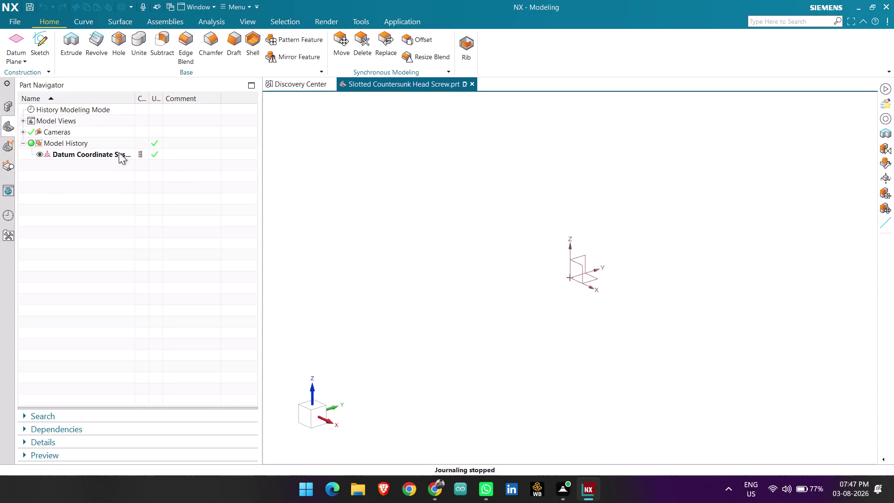
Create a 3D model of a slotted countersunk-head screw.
Create a new sketch on the default Front datum plane.
click(35, 45)
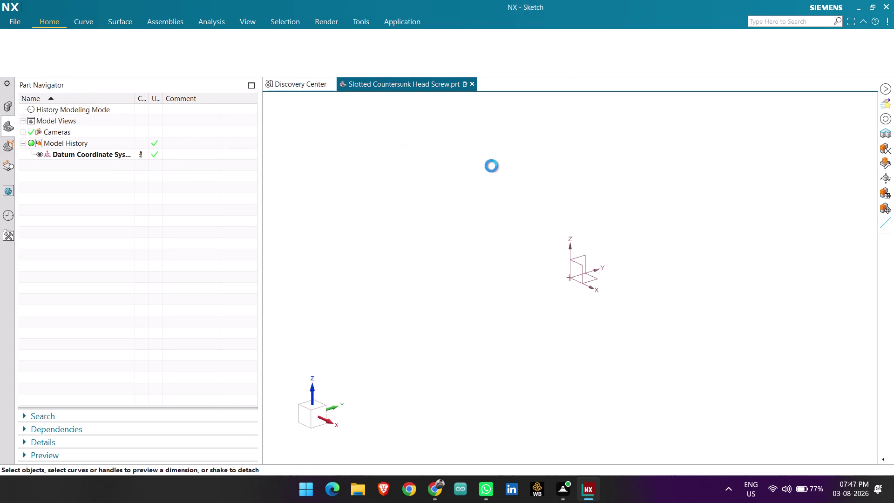
click(535, 182)
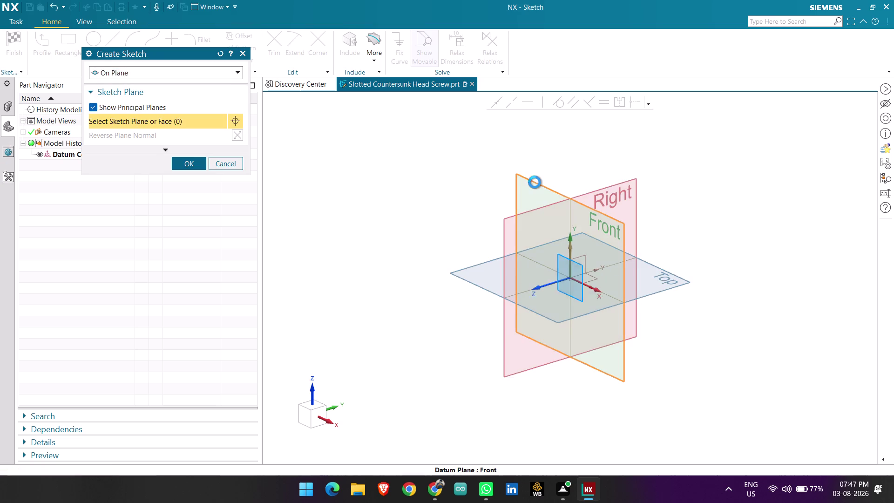
middle_click(539, 181)
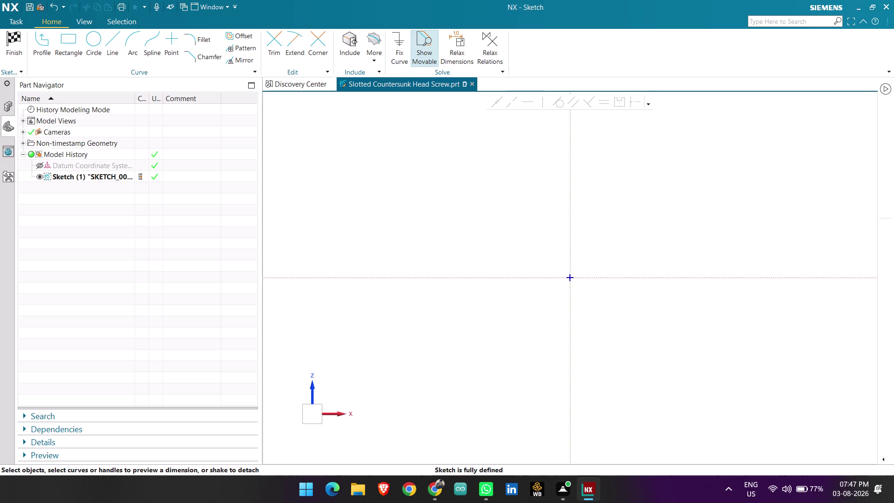
click(52, 51)
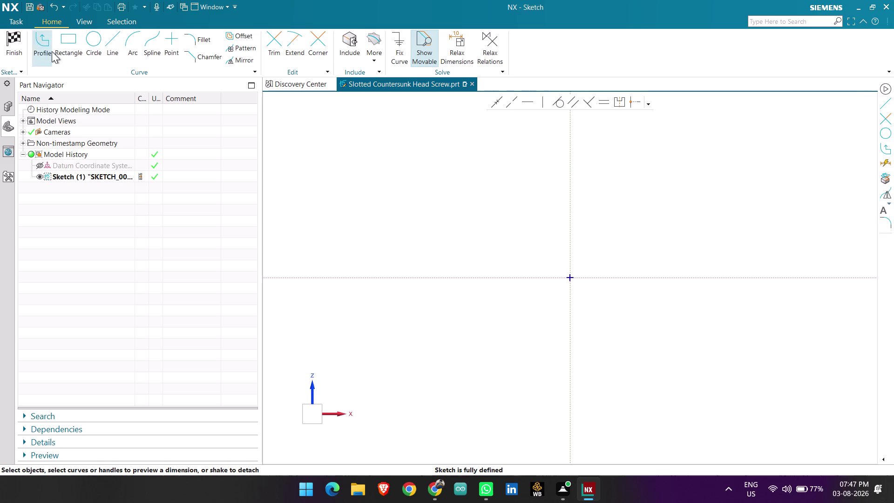
Draw a 25-long line at 90° upward from the sketch origin.
click(571, 278)
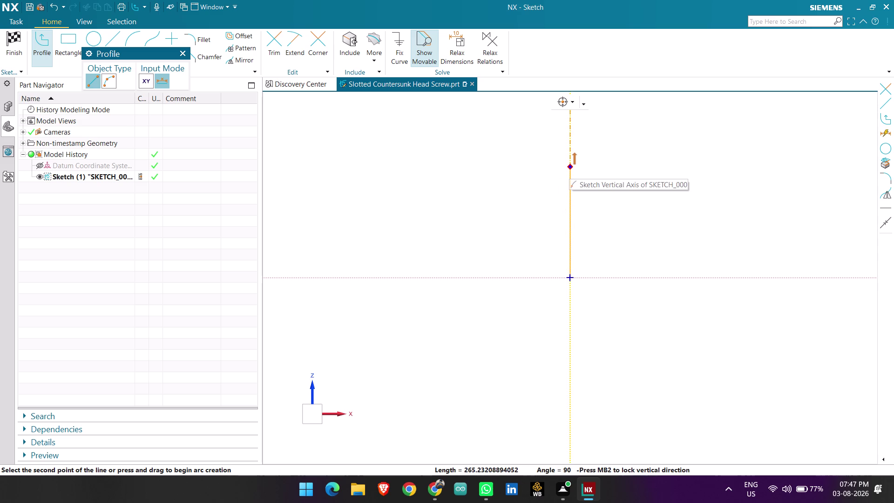
scroll(up, 3)
scroll(up, 3)
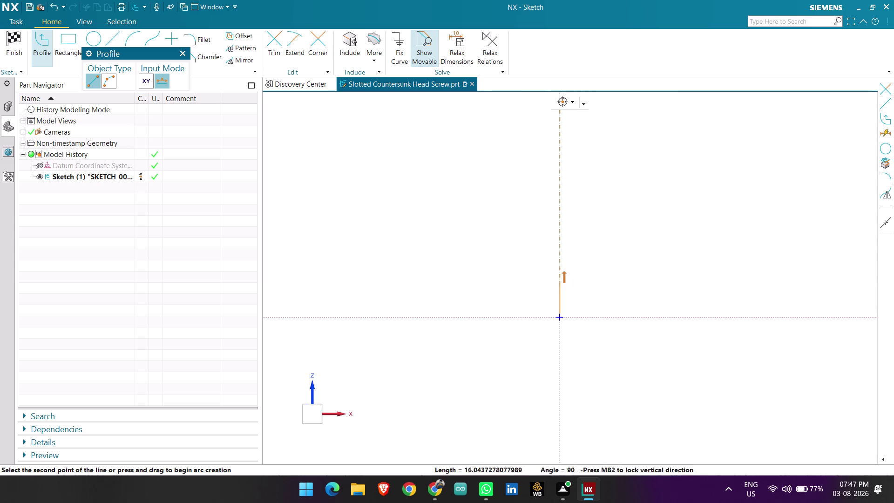
scroll(up, 3)
scroll(up, 3)
scroll(up, 3)
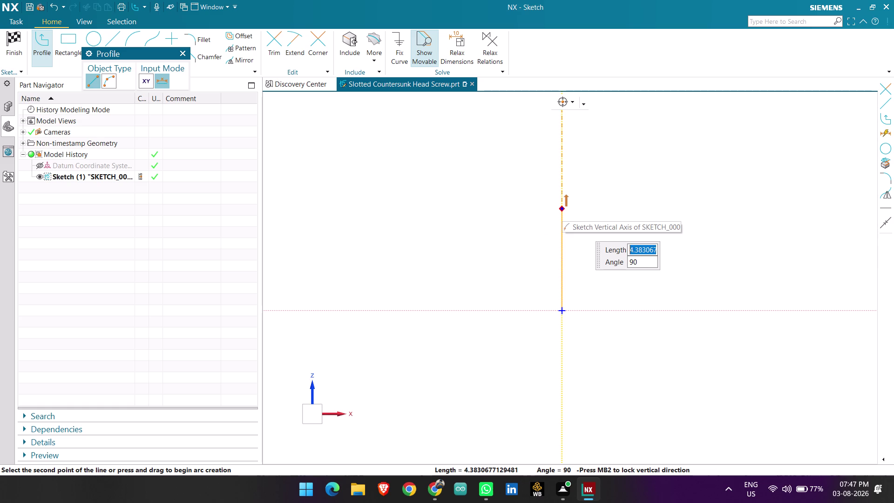
text(25)
key(Return)
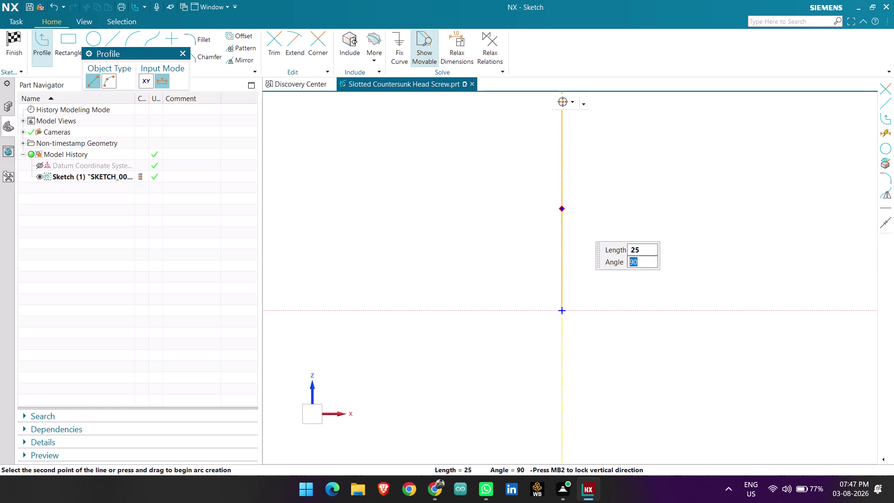
key(Return)
scroll(down, 3)
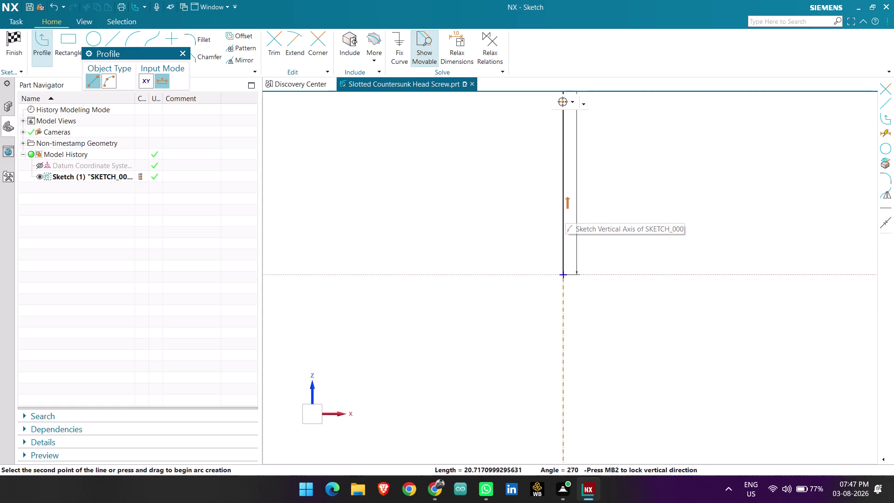
scroll(down, 3)
scroll(down, 3)
scroll(up, 3)
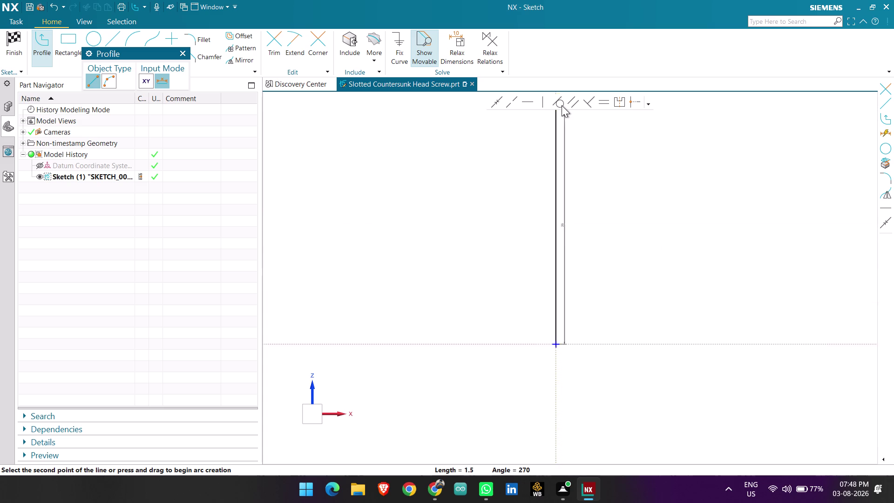
scroll(up, 3)
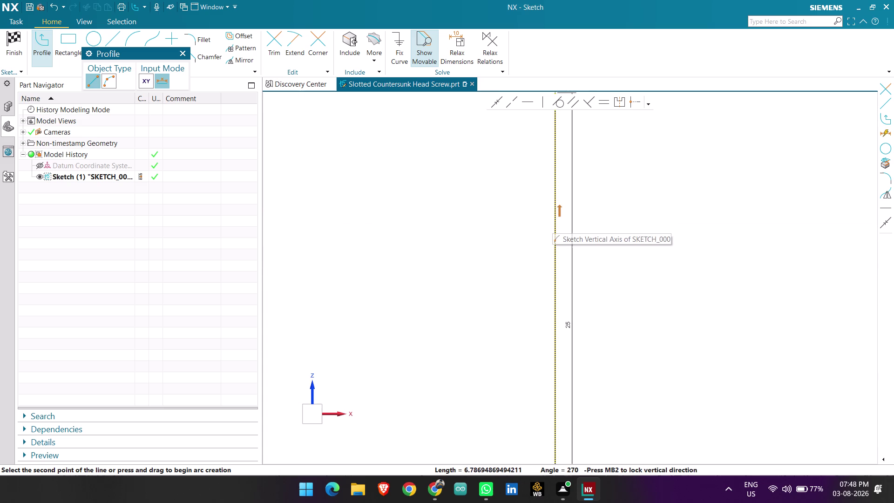
middle_drag(552, 220, 560, 248)
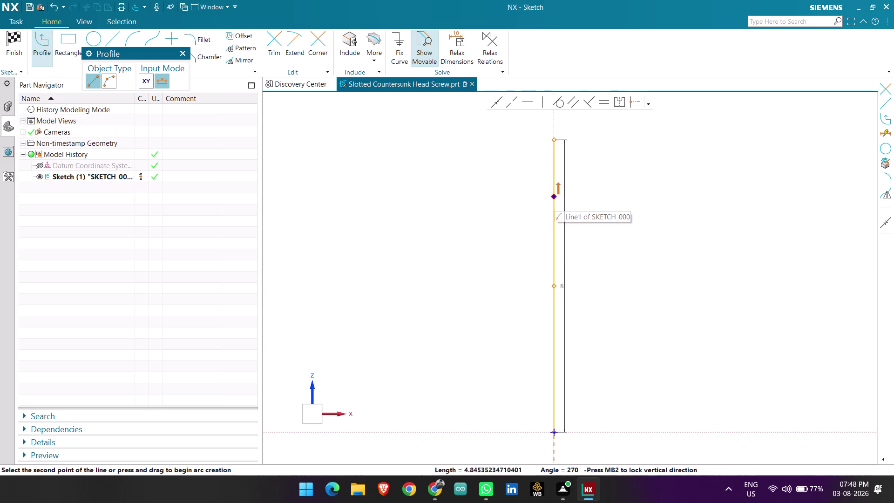
middle_drag(555, 196, 556, 268)
scroll(up, 3)
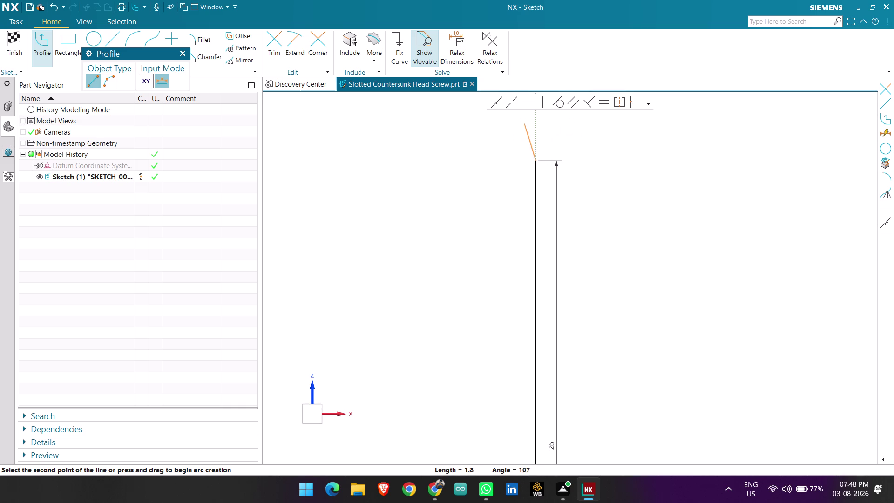
scroll(down, 3)
scroll(down, 3)
scroll(up, 3)
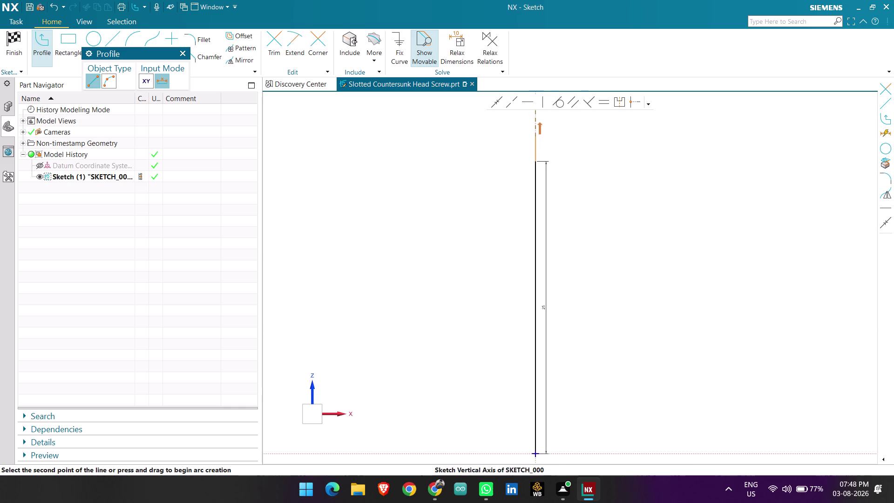
middle_drag(537, 130, 544, 200)
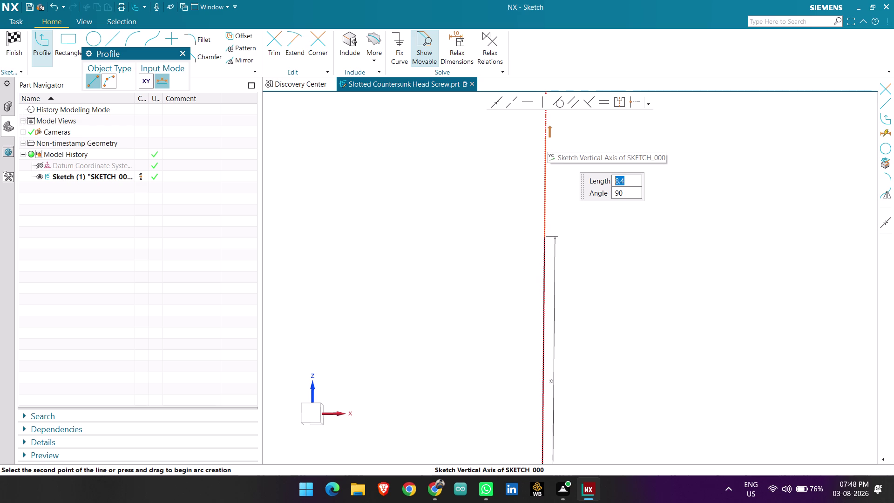
Add a 6-unit vertical line at 90° above the 25-unit line.
key(6)
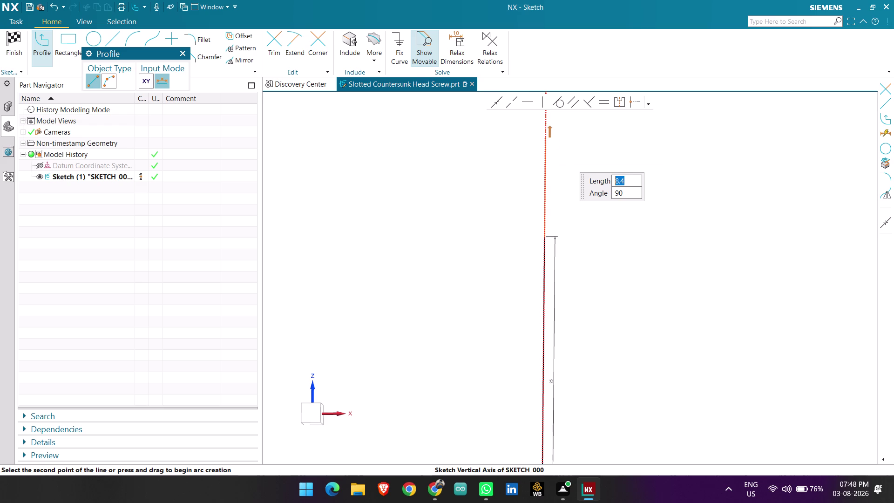
key(Return)
key(Return)
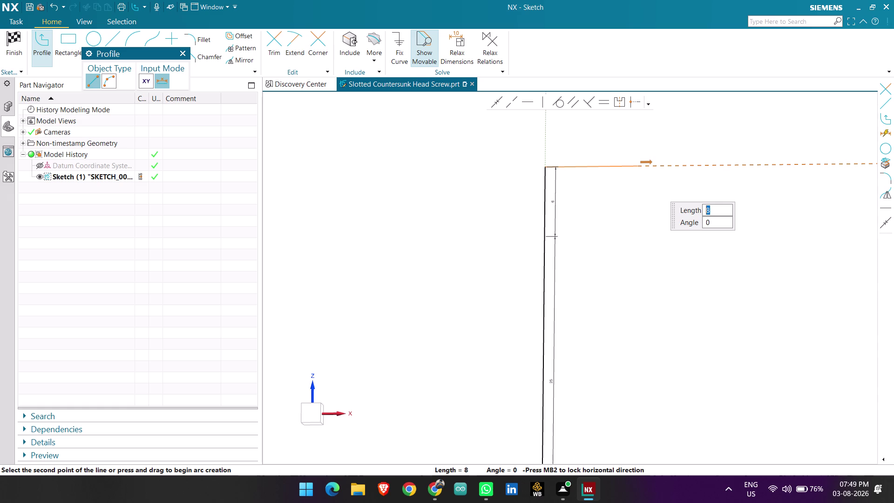
Add a 7-unit horizontal top edge for the head and end the line chain.
key(7)
key(Return)
key(Return)
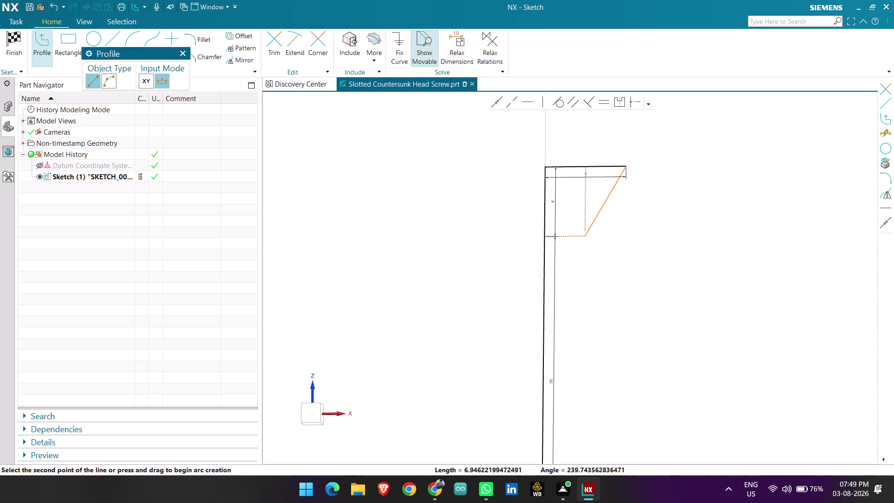
key(Escape)
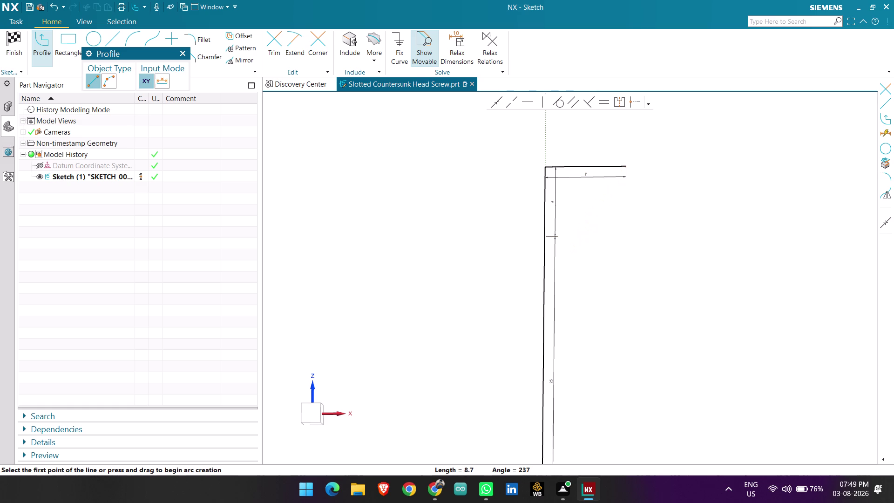
Draw a 6-unit horizontal base line from the origin, then place the vertical shank side.
scroll(down, 3)
scroll(up, 3)
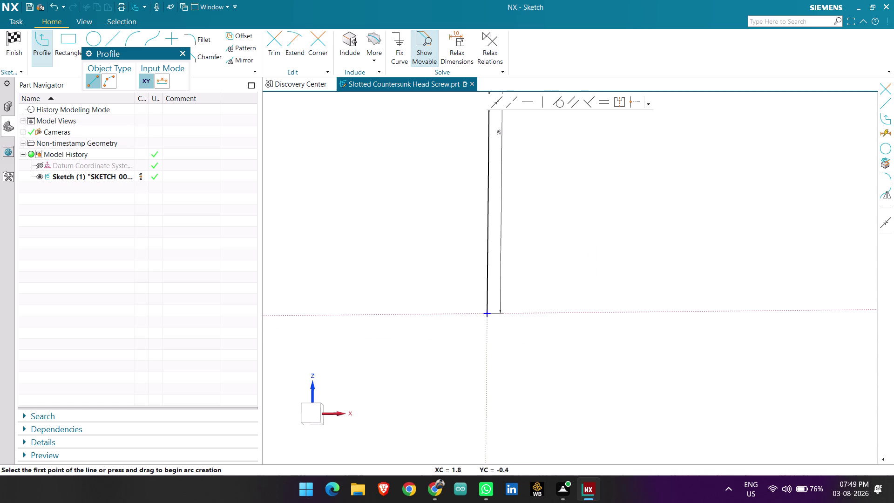
click(488, 311)
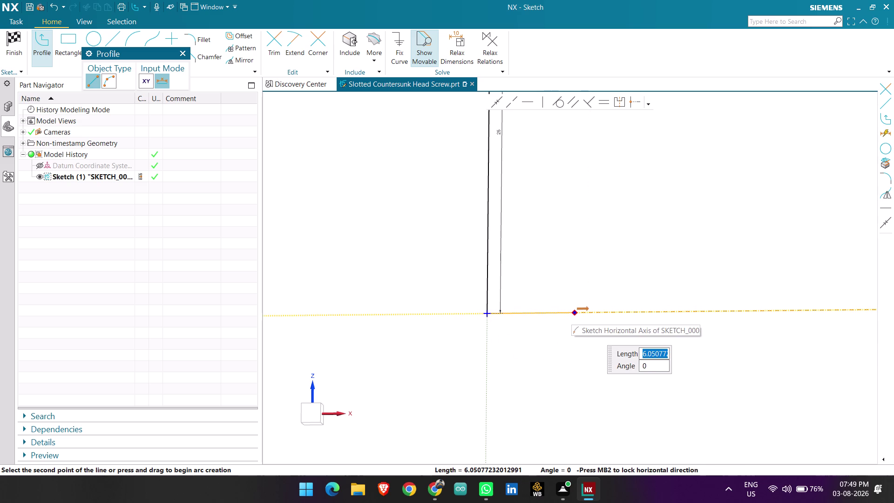
key(6)
key(Return)
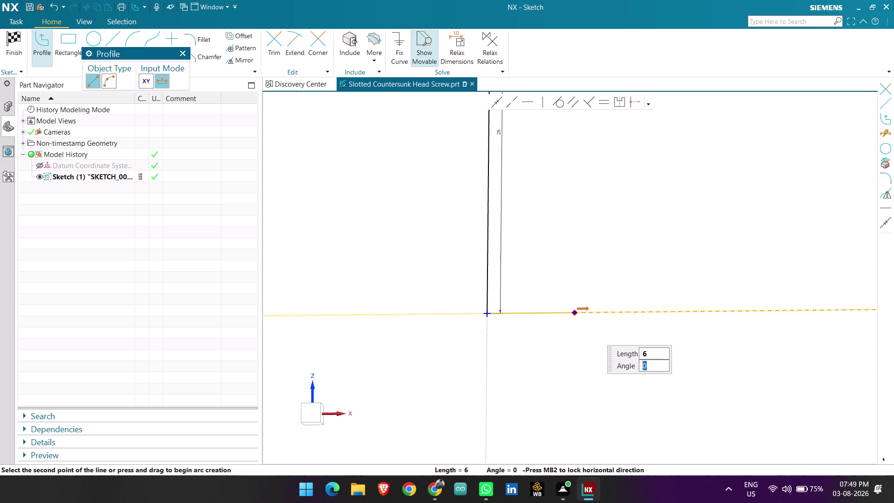
key(Return)
scroll(down, 3)
scroll(up, 3)
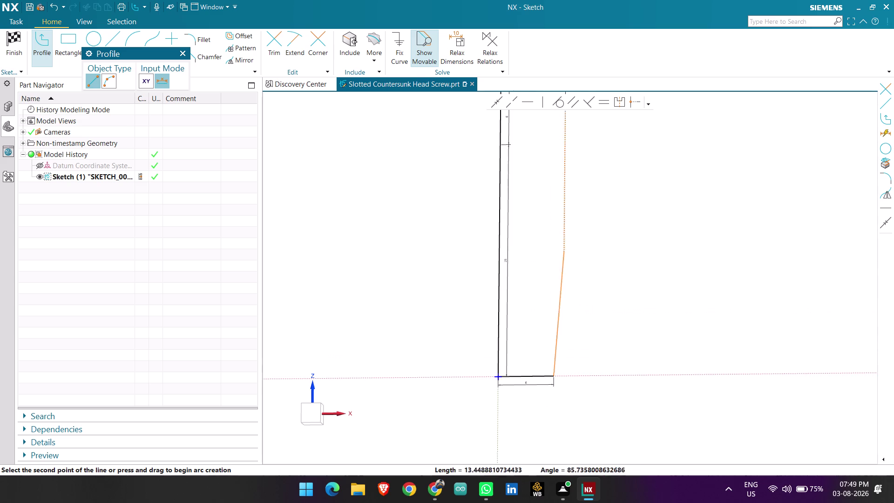
scroll(down, 3)
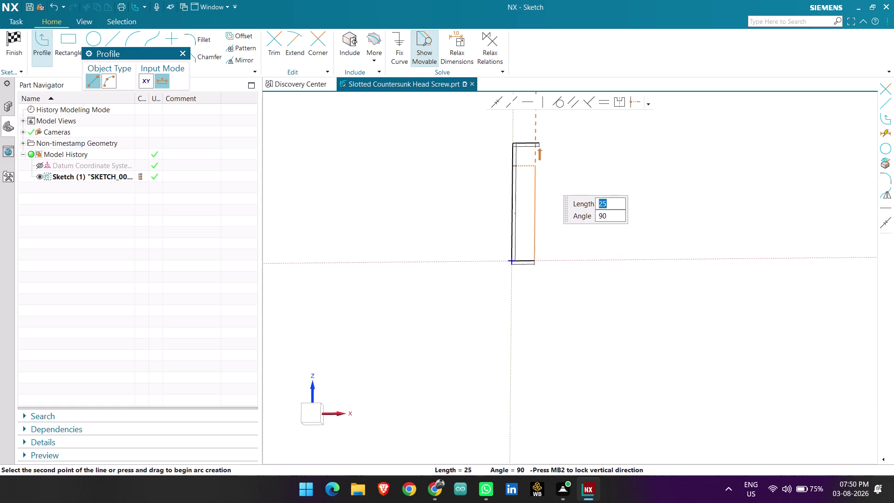
click(531, 163)
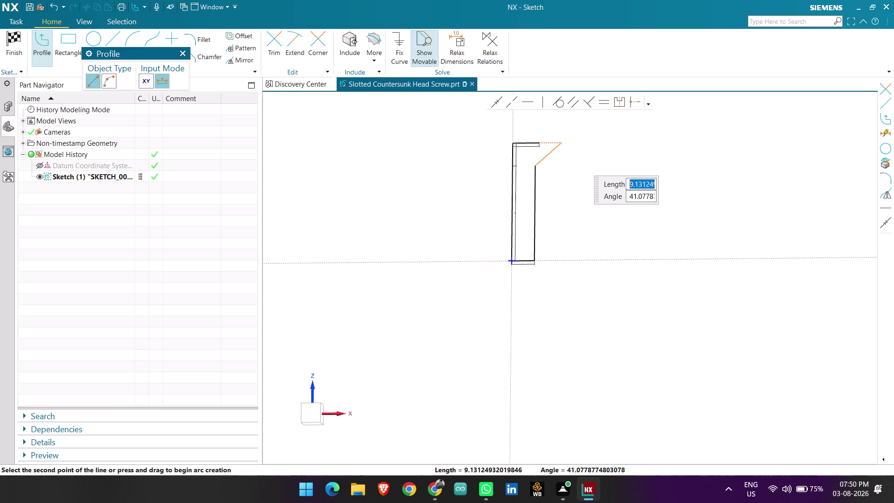
Add a 9-unit angled head line and exit the Profile tool.
key(9)
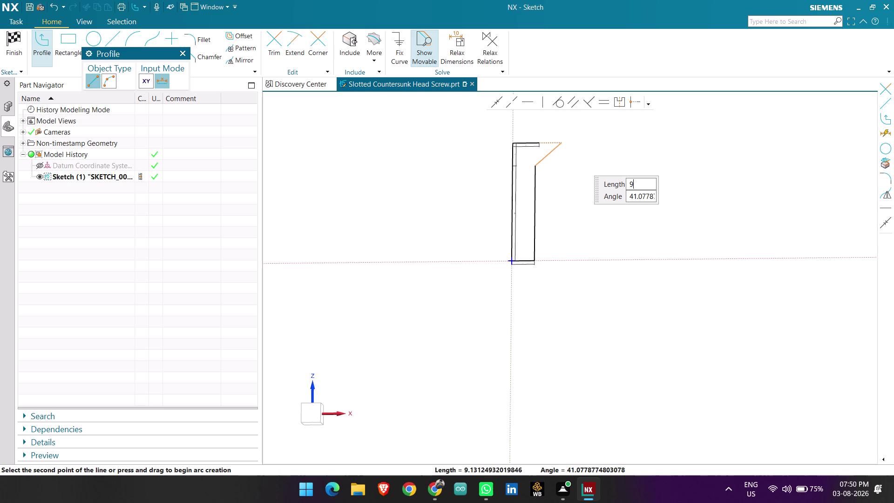
key(Return)
key(Return)
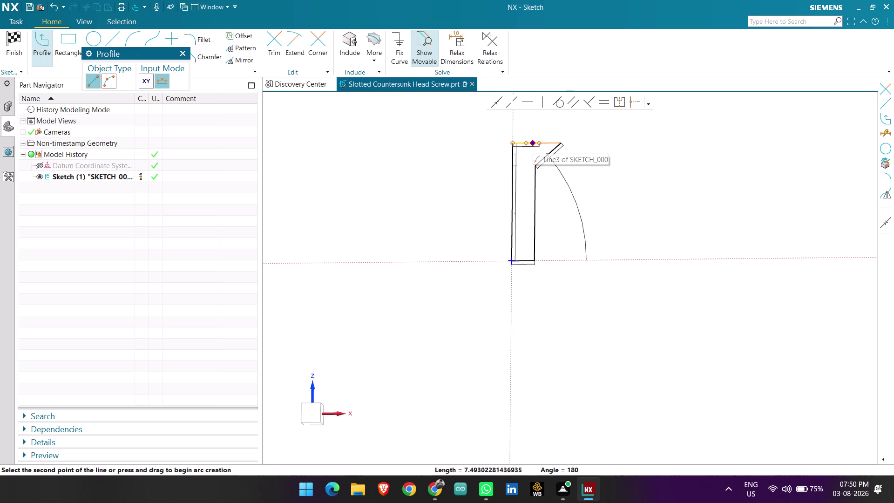
key(Escape)
scroll(up, 3)
scroll(up, 3)
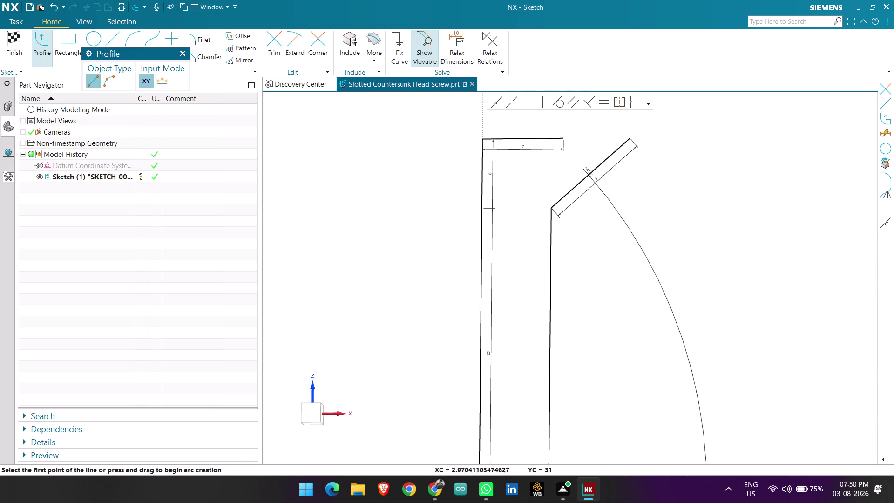
key(Escape)
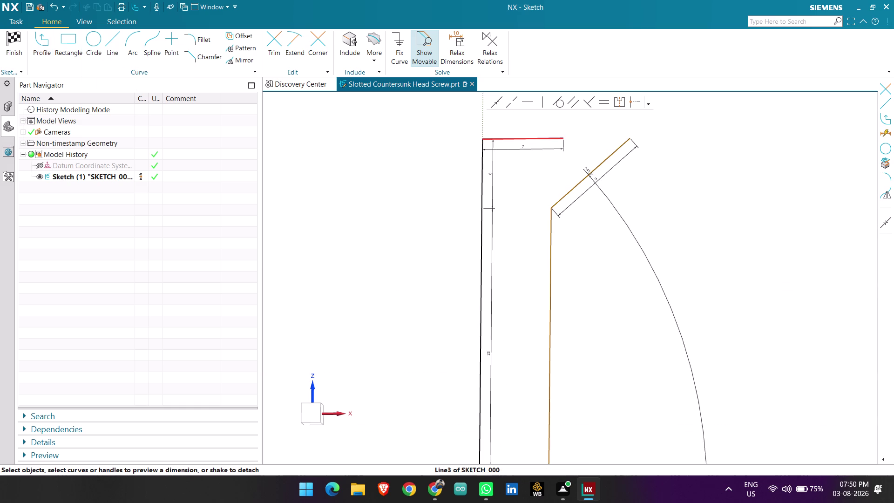
Delete a selected curve and draw a short horizontal line at the left edge's top.
click(502, 140)
key(Delete)
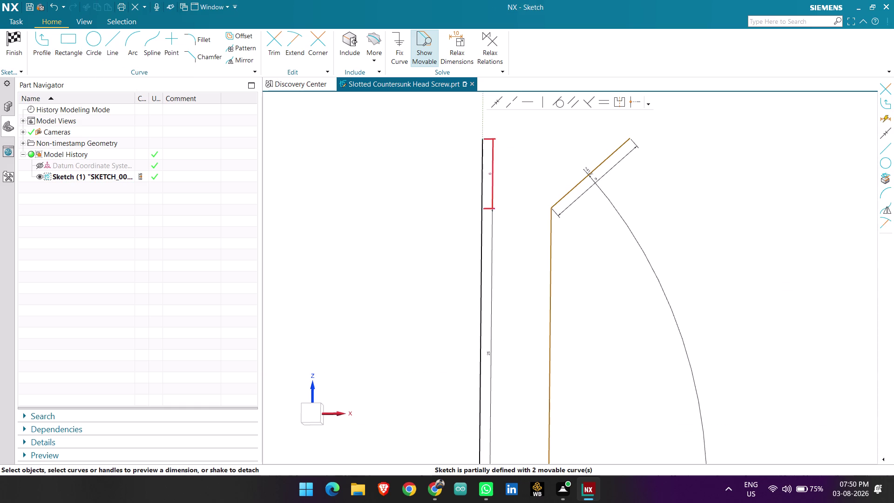
click(113, 36)
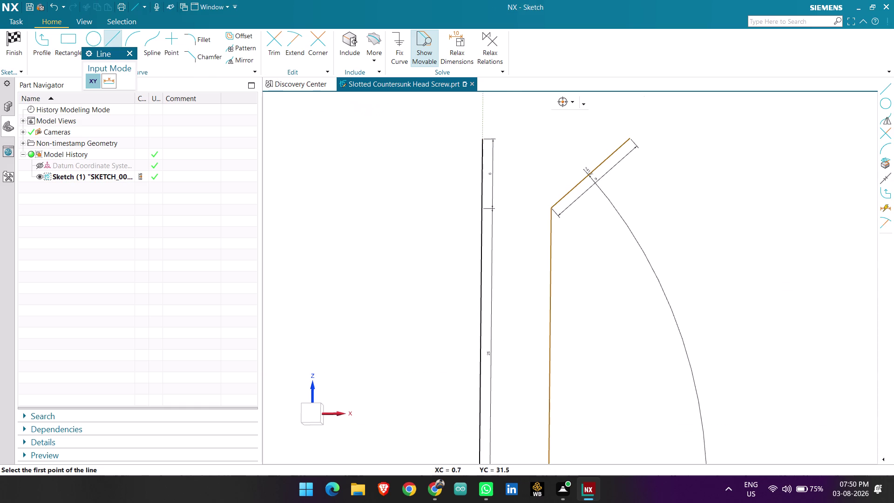
click(483, 138)
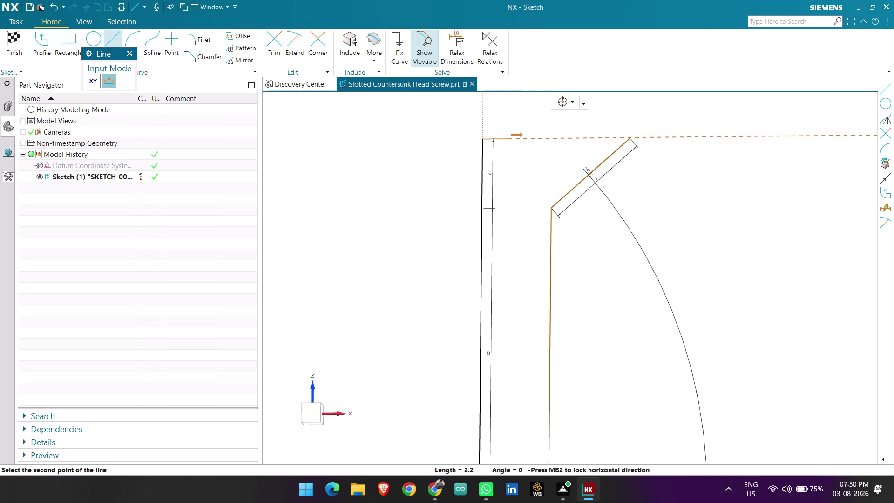
click(513, 137)
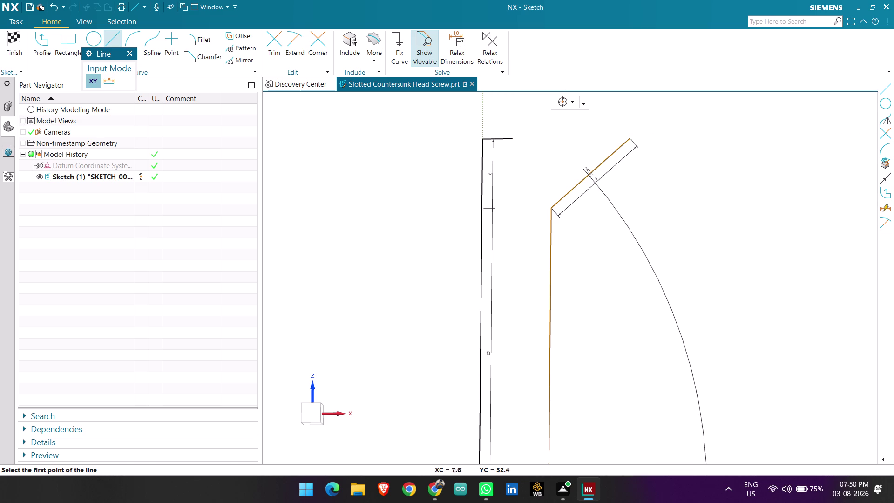
key(Escape)
Try extending the slanted head line, then undo the three changes.
click(300, 55)
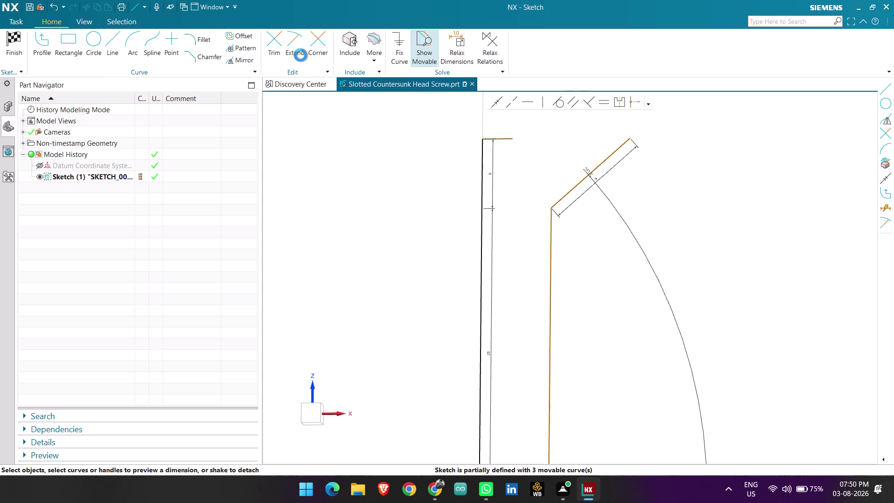
scroll(up, 3)
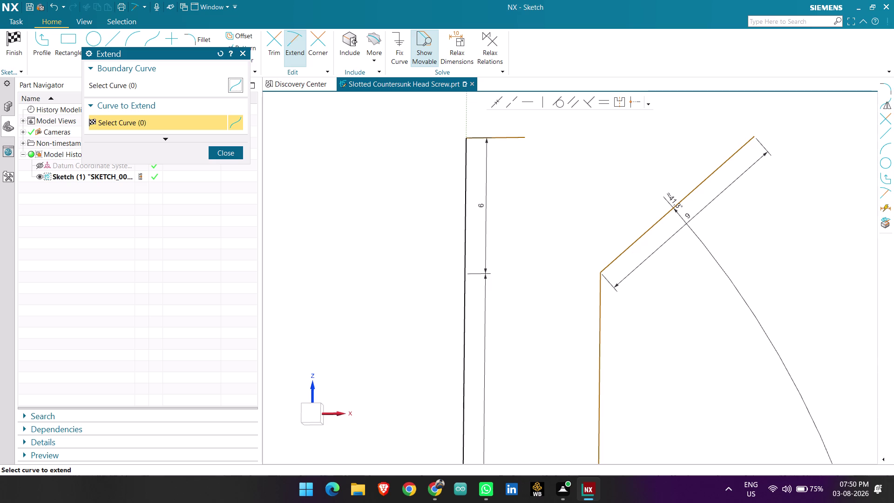
click(498, 137)
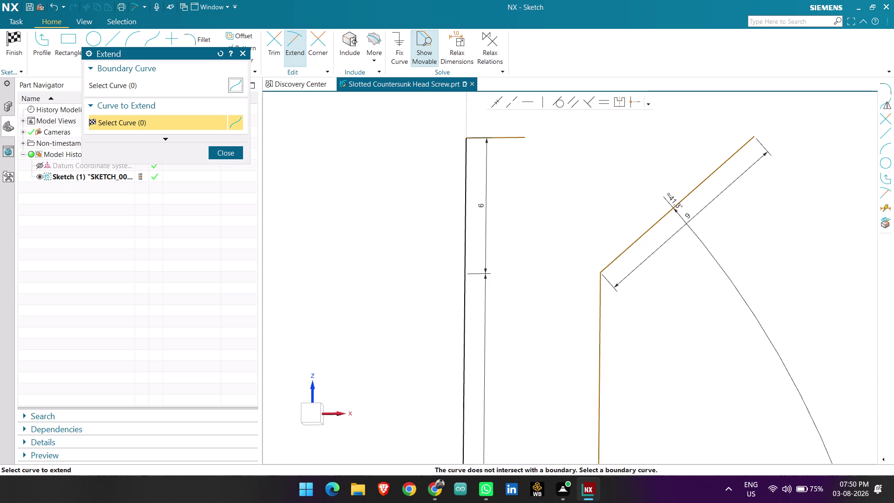
scroll(up, 3)
scroll(down, 3)
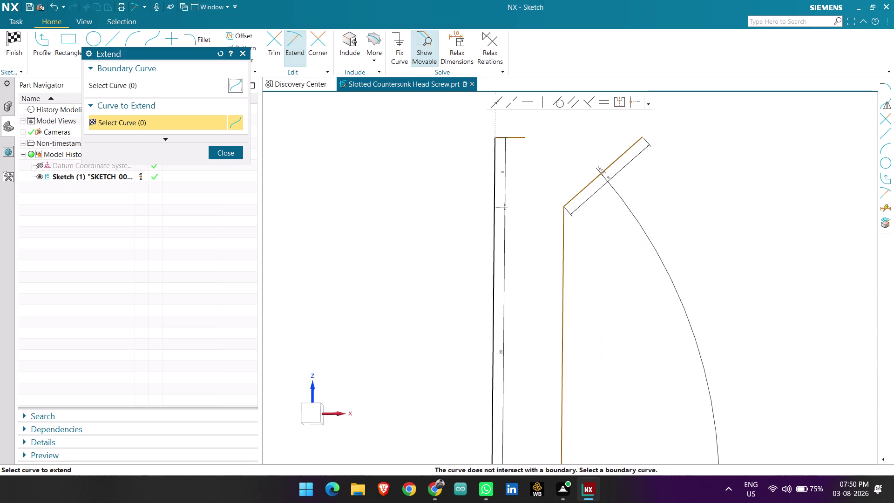
key(Escape)
click(636, 144)
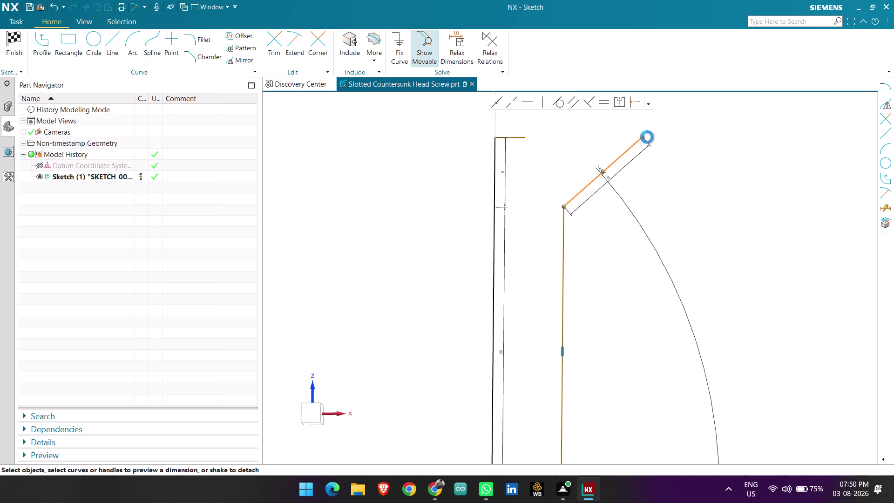
scroll(down, 3)
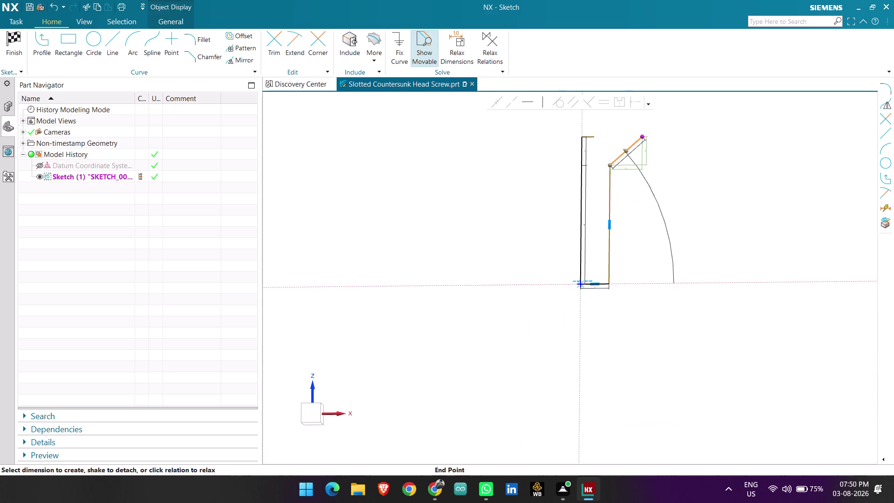
scroll(up, 3)
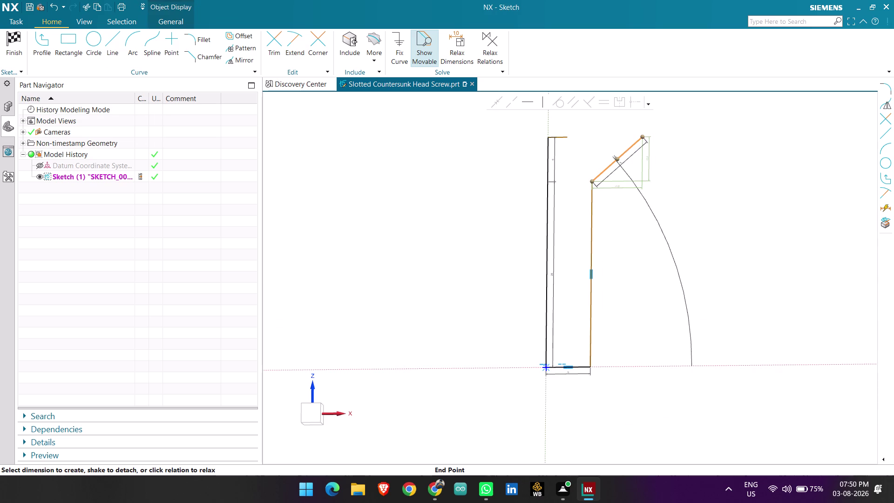
key(ctrl+z)
key(ctrl+z)
key(ctrl+z)
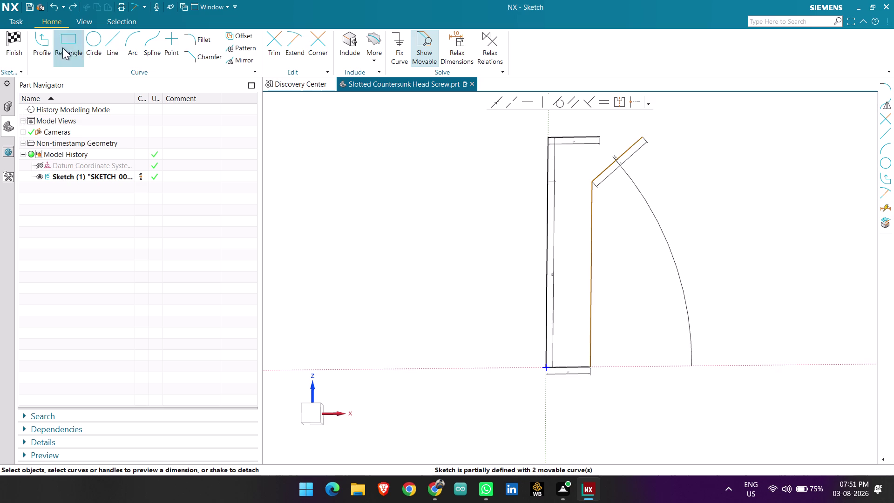
click(108, 45)
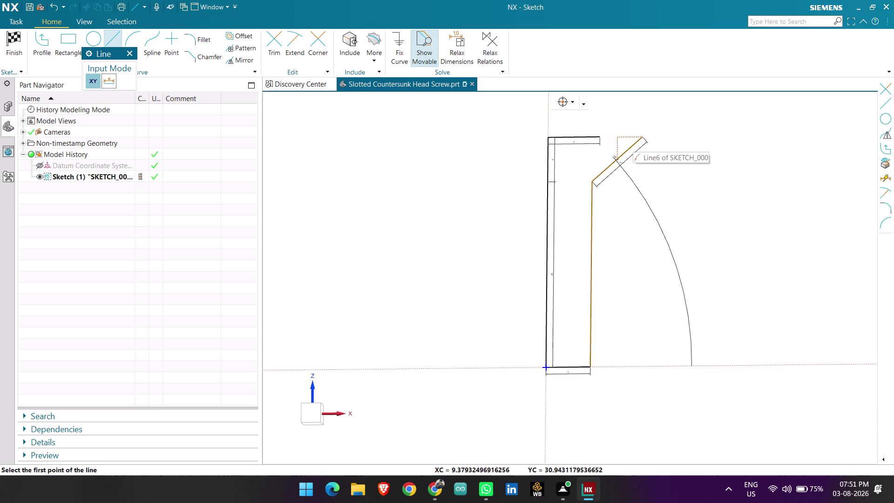
Delete the old 9-unit slanted head line.
click(599, 138)
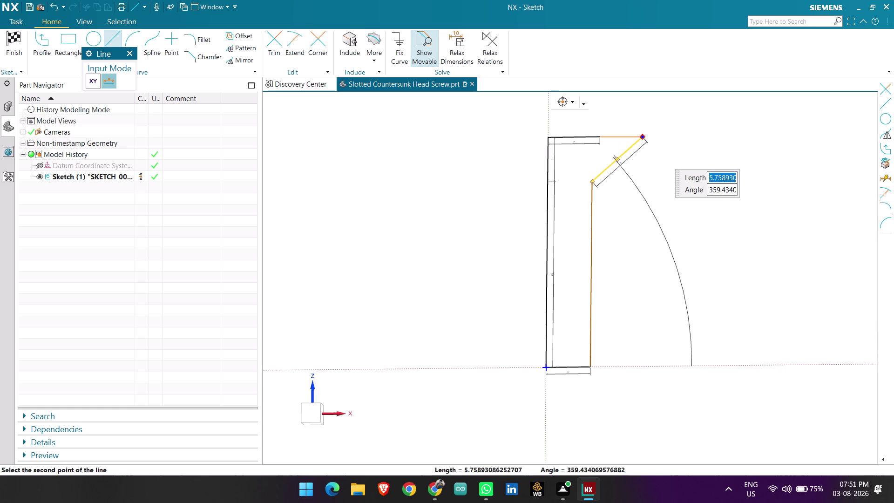
key(Escape)
key(Escape)
click(623, 151)
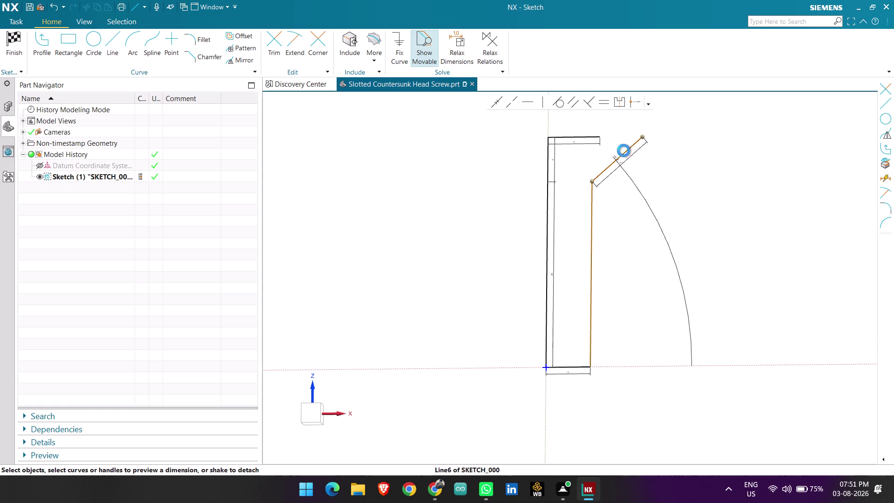
key(Delete)
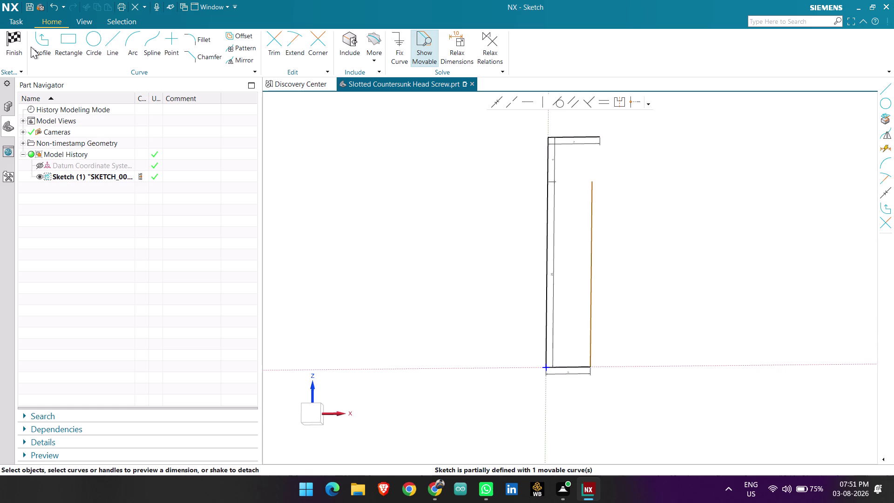
Draw a 9.5-long slanted line from the top of the shank's right edge.
click(115, 37)
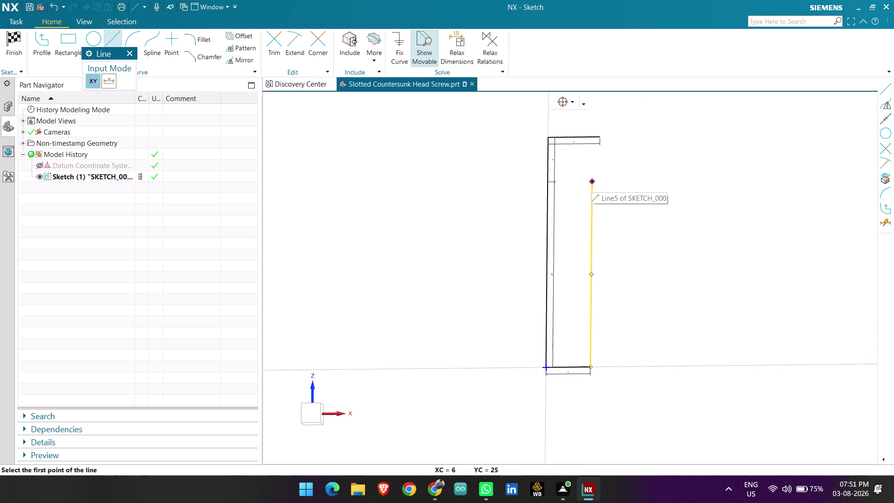
click(592, 180)
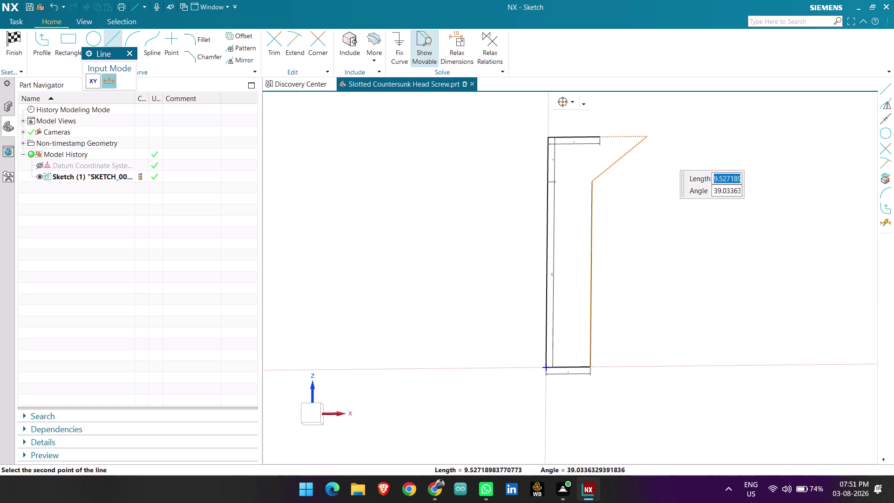
text(9.)
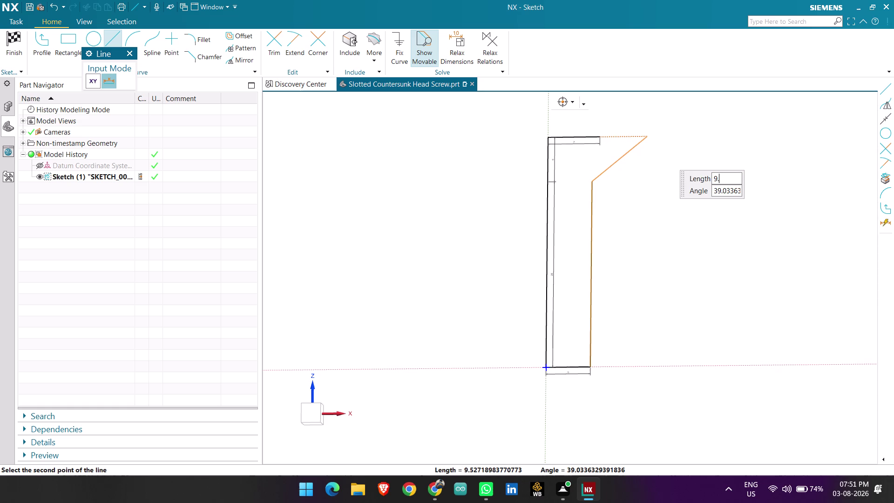
text(5)
key(Return)
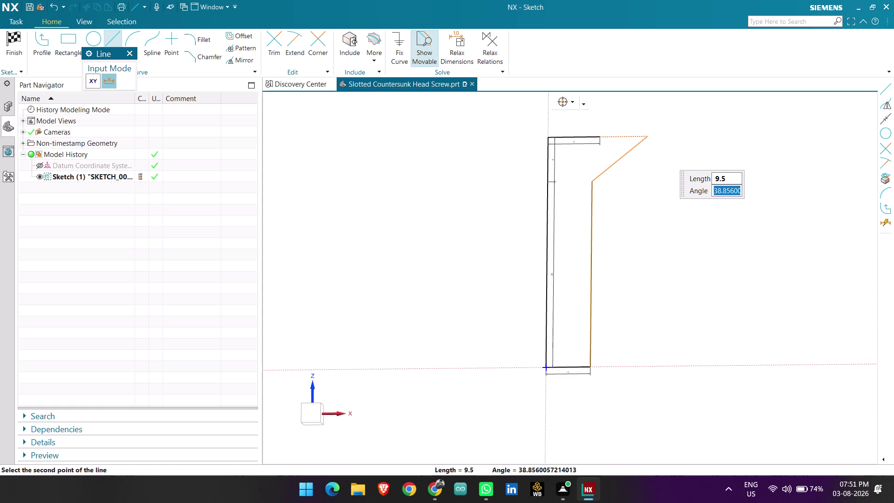
key(Return)
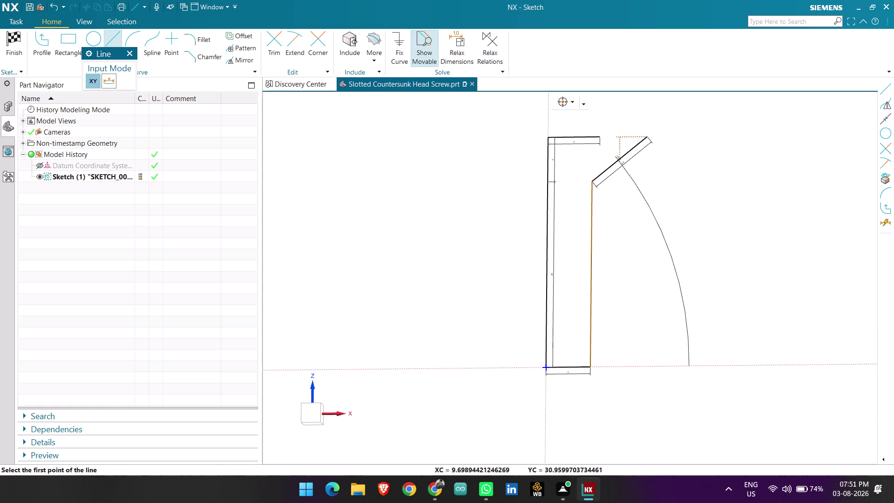
key(Escape)
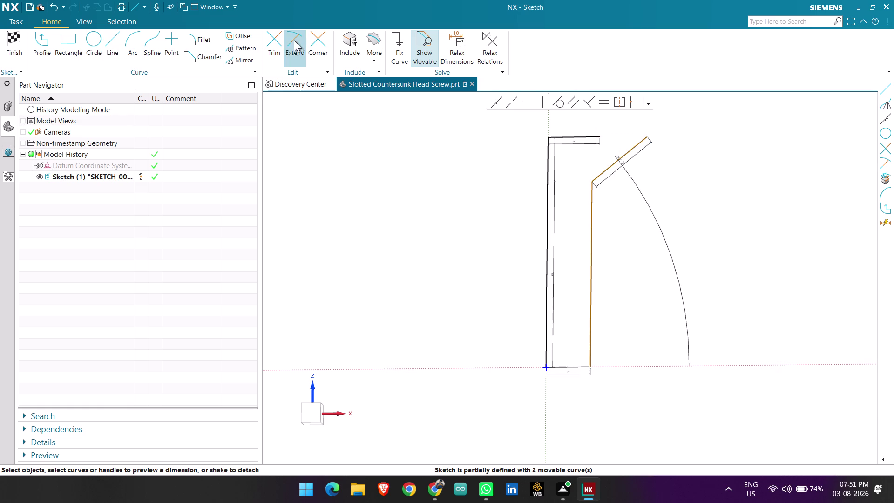
Try extending the slanted head line, then drag its upper end outward.
click(294, 40)
scroll(up, 3)
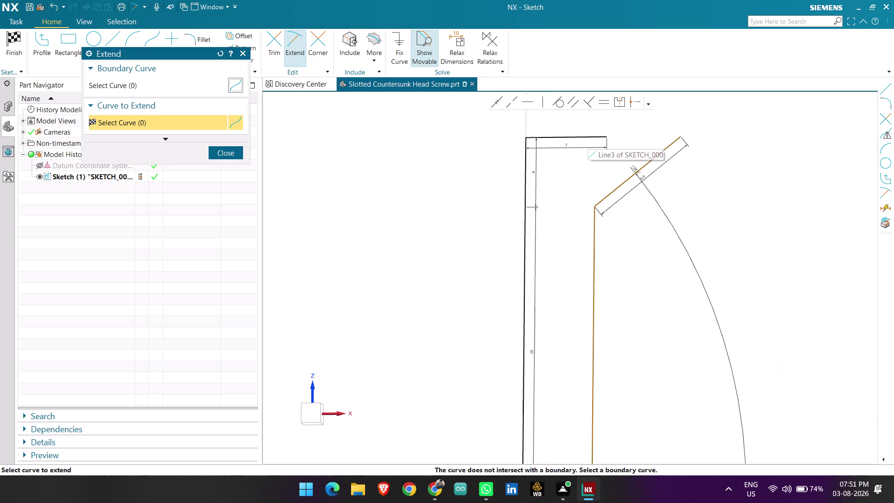
click(585, 137)
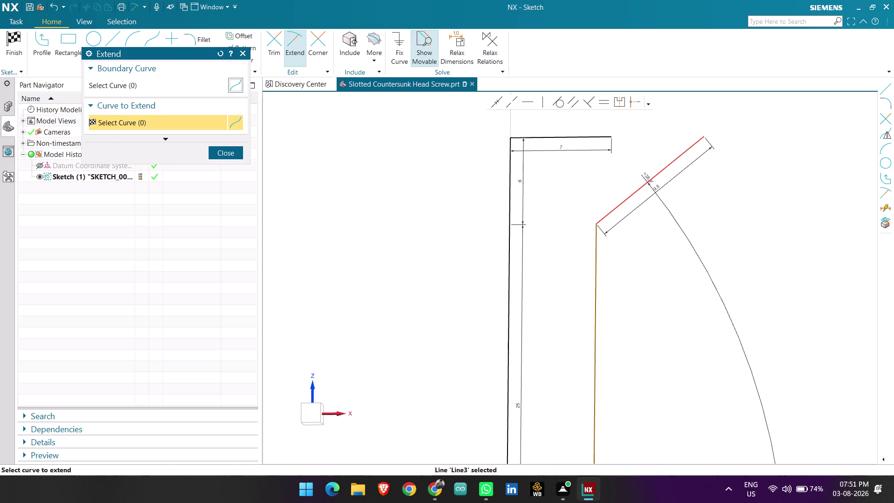
key(Escape)
click(696, 143)
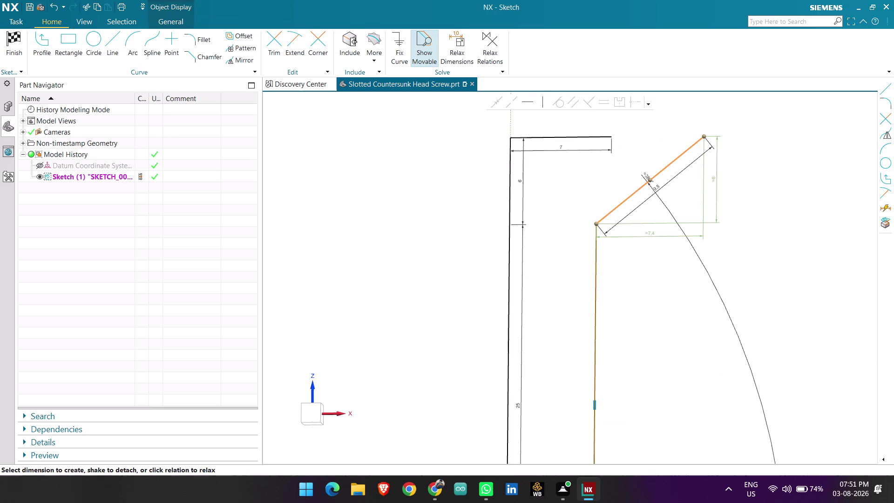
drag(704, 136, 674, 135)
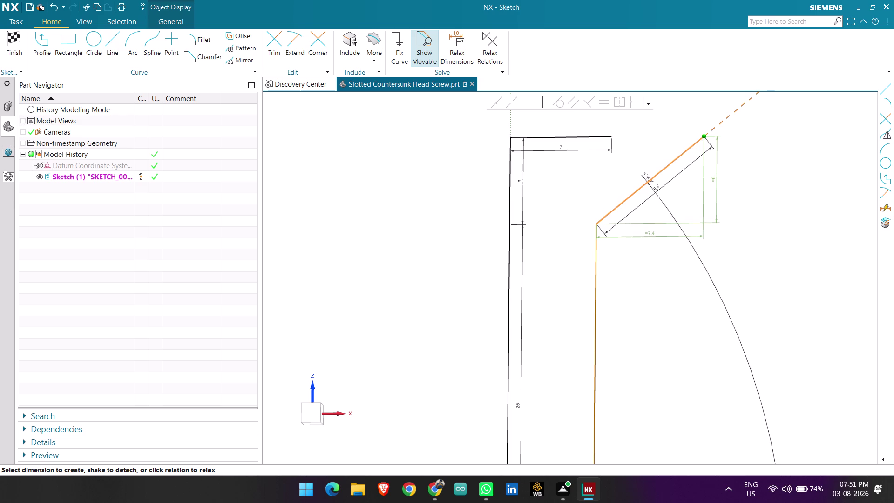
drag(674, 135, 622, 135)
scroll(down, 3)
scroll(up, 3)
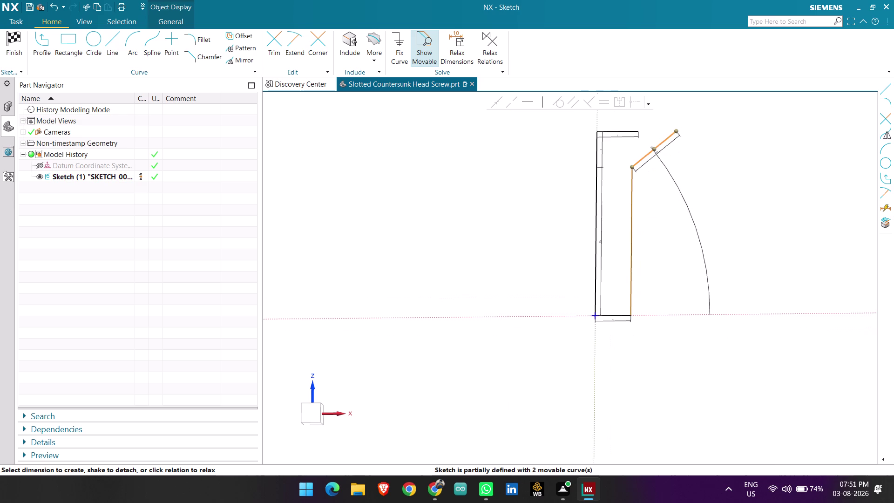
key(Escape)
Dimension the shank's right vertical edge to 25 and select the head angle dimension.
click(632, 243)
scroll(up, 3)
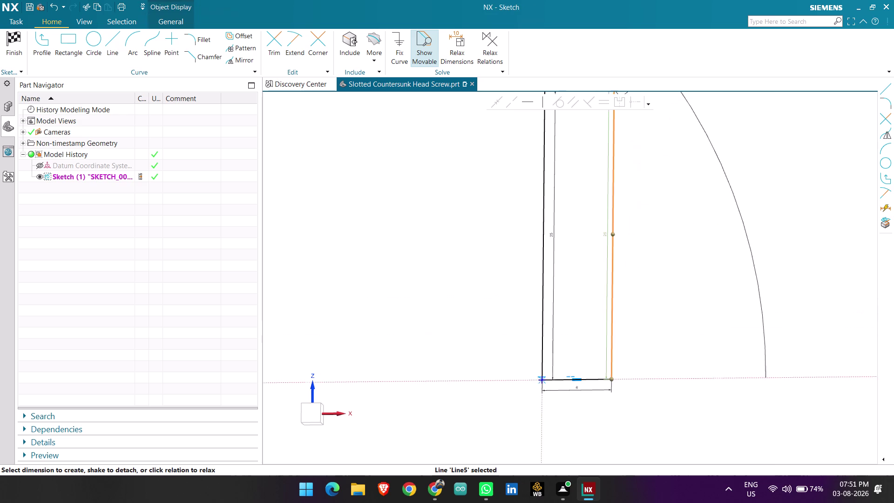
scroll(up, 3)
drag(593, 221, 633, 220)
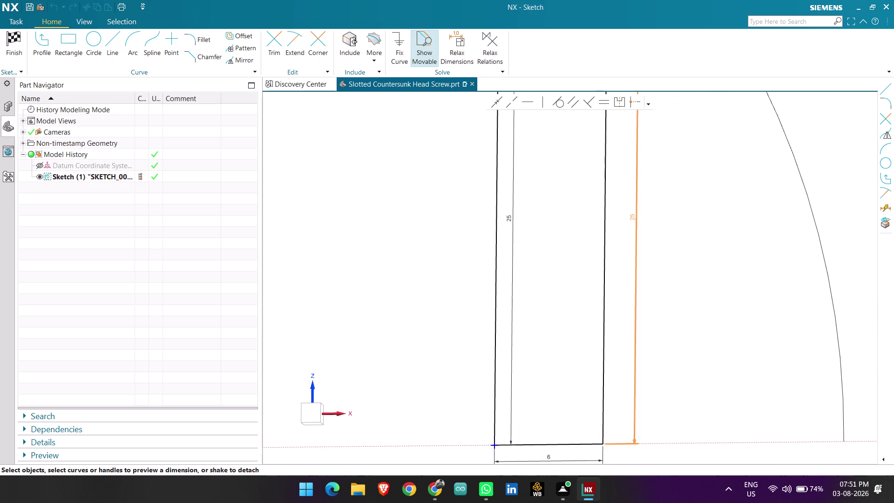
drag(633, 219, 637, 219)
scroll(down, 3)
scroll(up, 3)
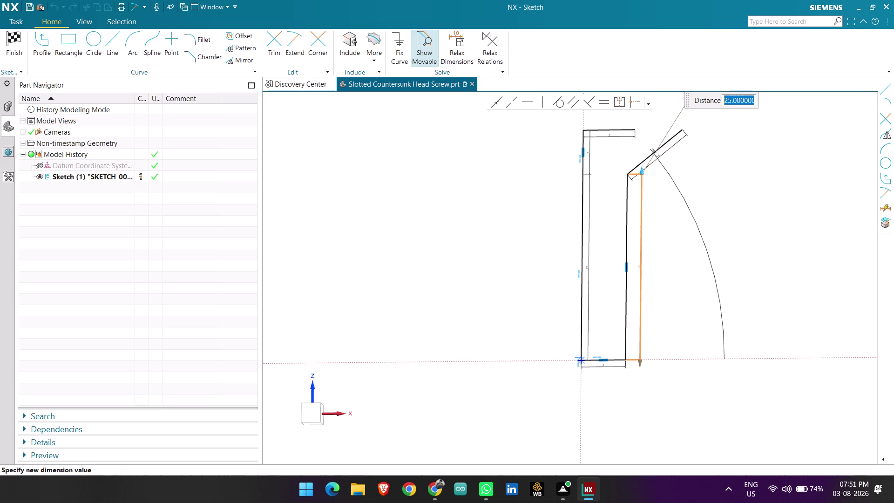
click(708, 231)
click(698, 236)
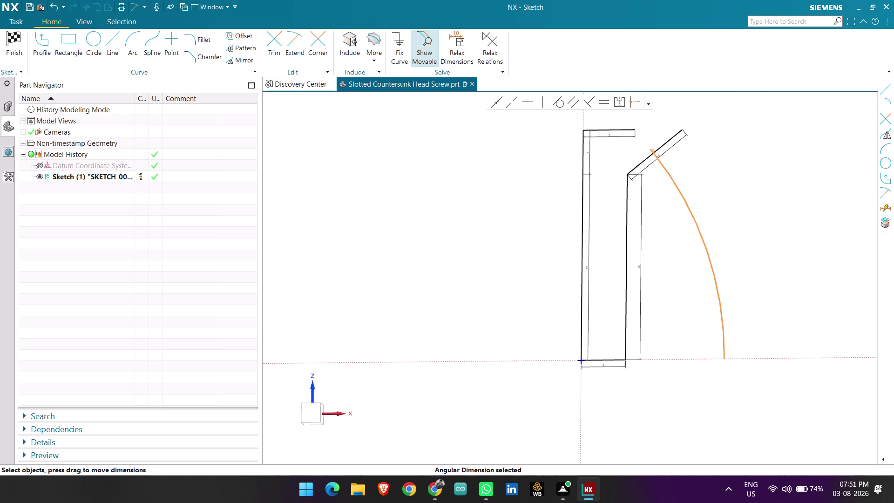
scroll(up, 3)
scroll(up, 3)
Edit the countersink angle dimension, trying 30° and 25° before settling on 40°.
double_click(656, 131)
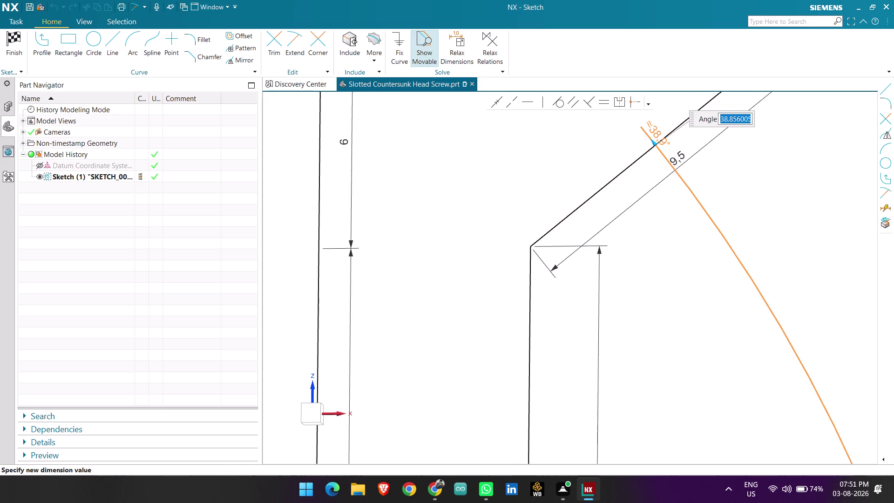
text(30)
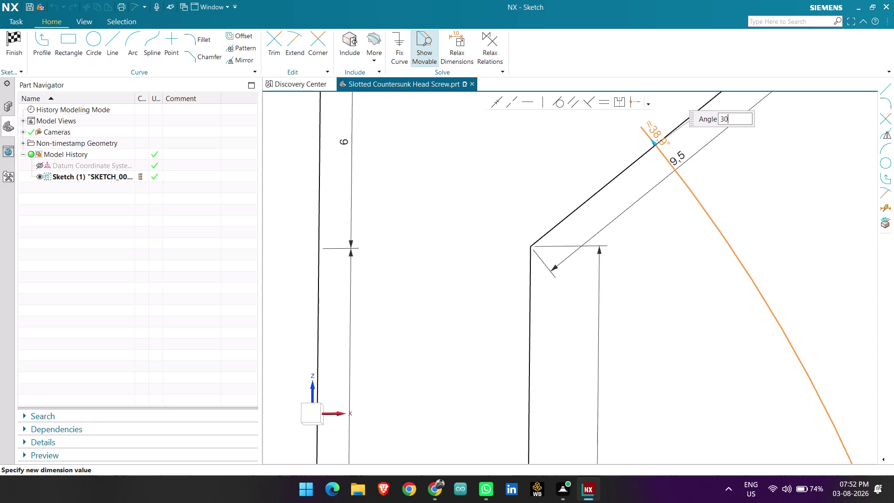
key(Return)
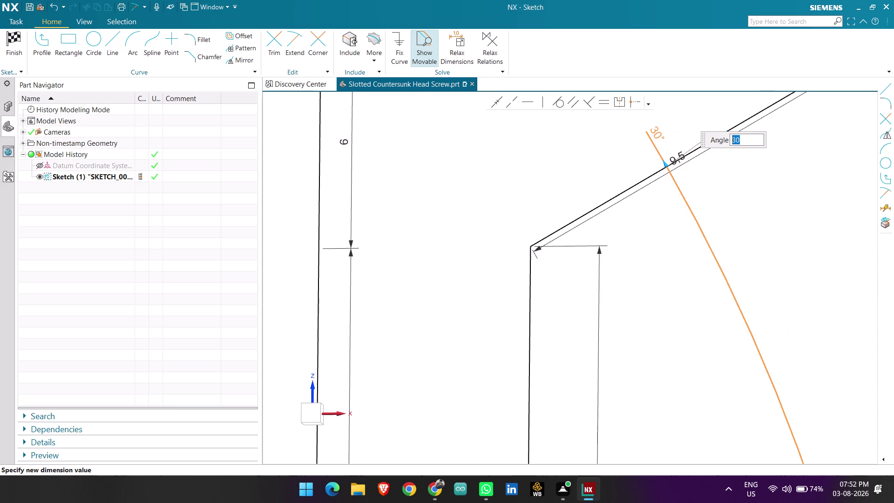
key(BackSpace)
text(2)
text(5)
key(Return)
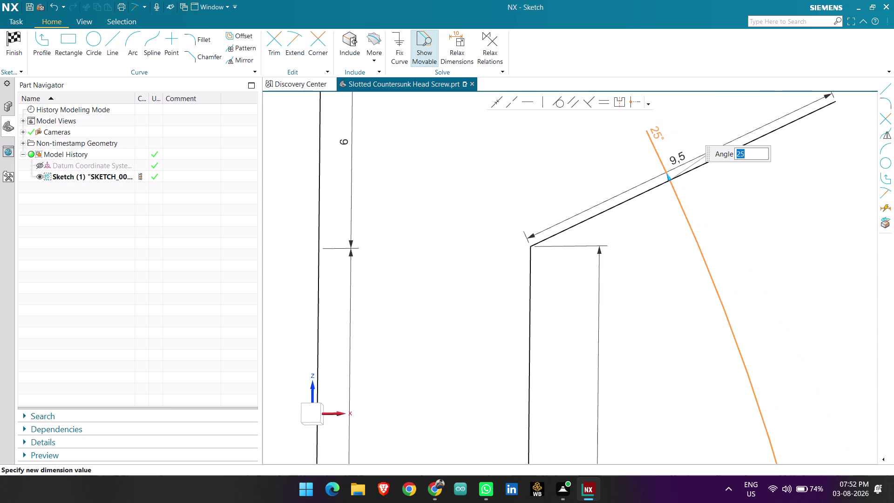
key(BackSpace)
text(40)
key(Return)
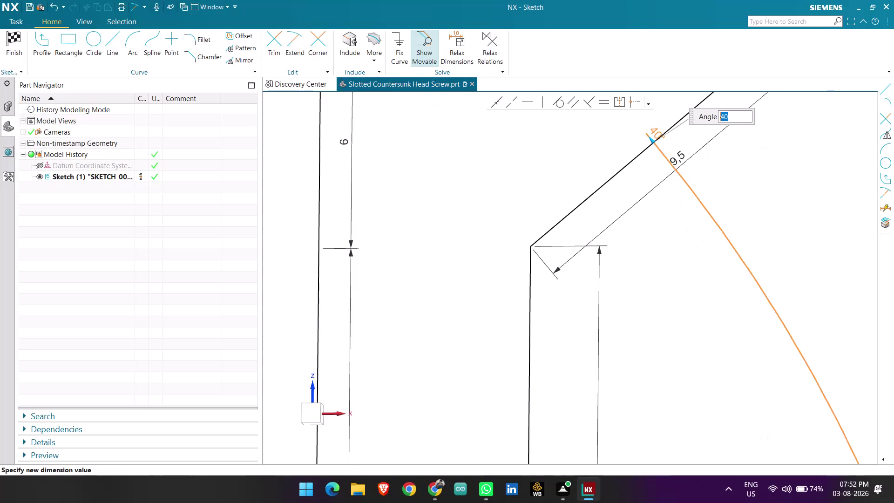
scroll(down, 3)
scroll(down, 3)
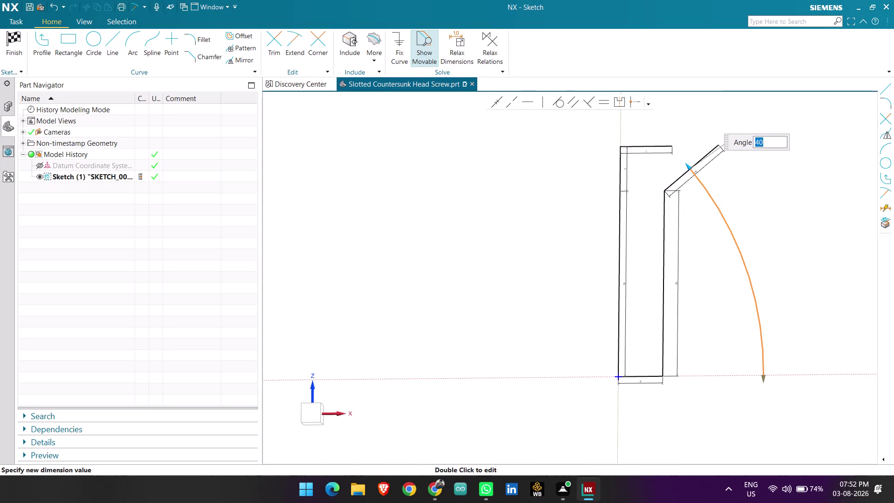
click(747, 166)
scroll(up, 3)
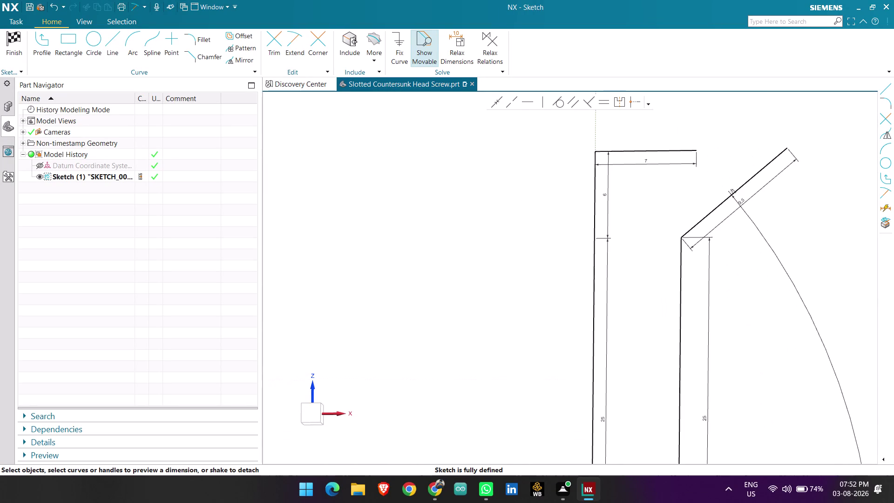
click(302, 40)
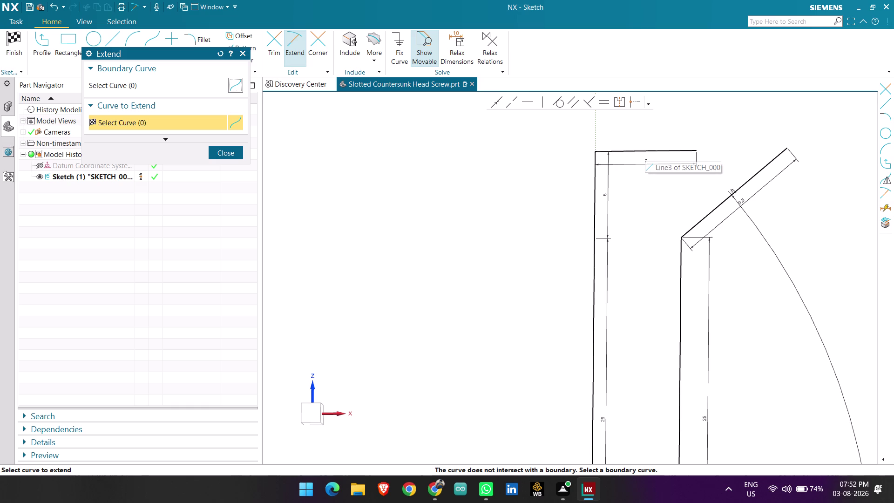
Replace the 40° value on the head's angle dimension with 50°.
key(Escape)
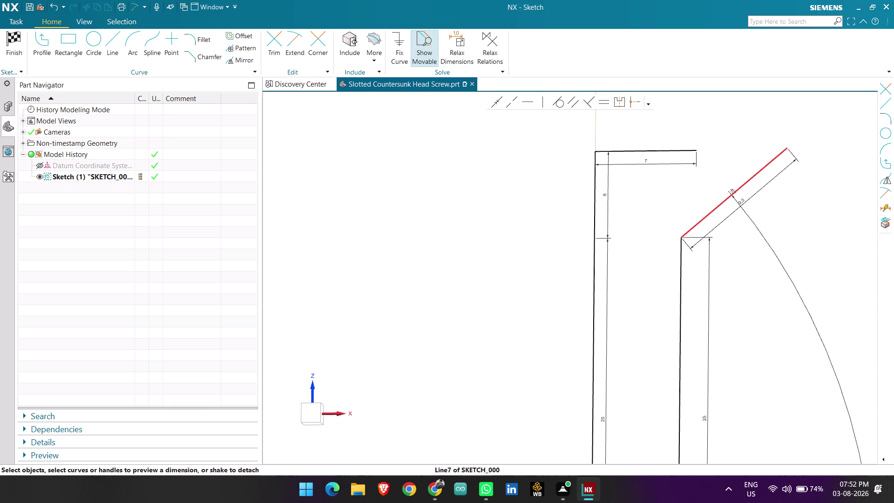
scroll(up, 3)
double_click(731, 191)
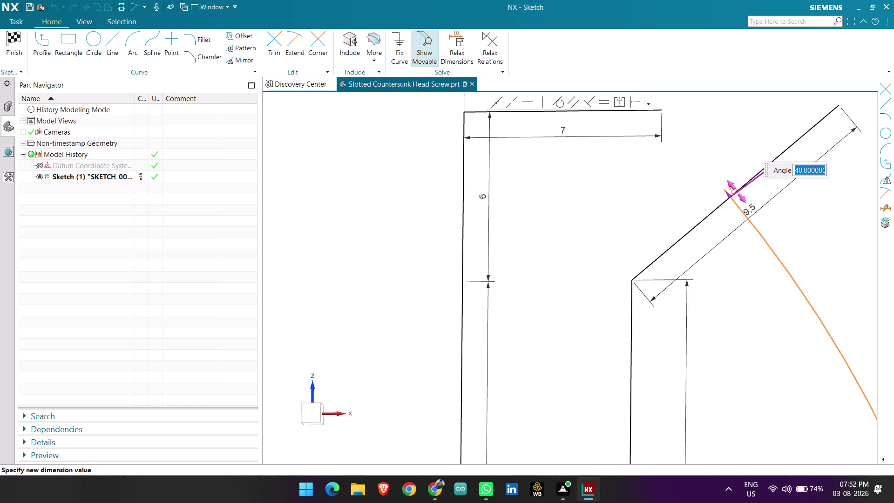
key(4)
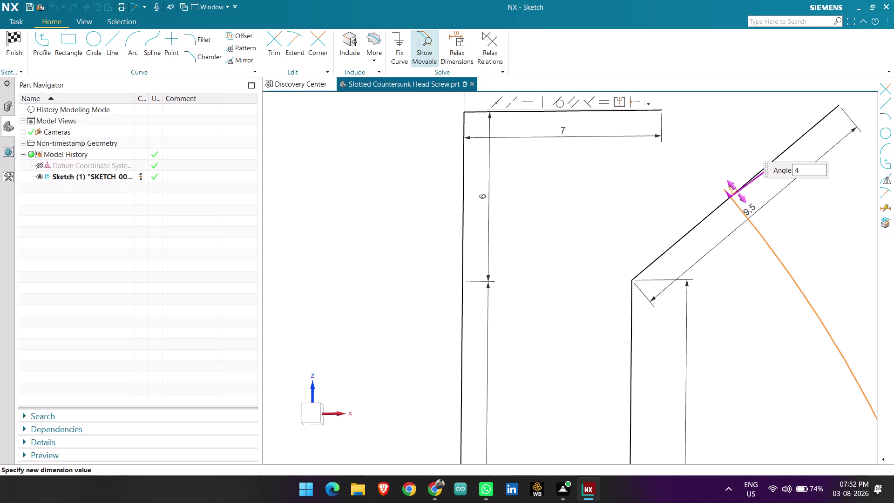
key(BackSpace)
text(50)
key(Return)
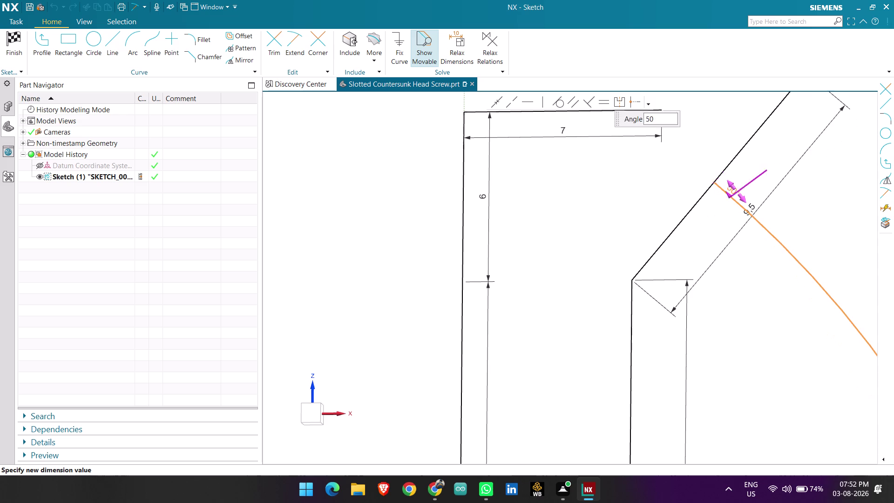
scroll(down, 3)
scroll(up, 3)
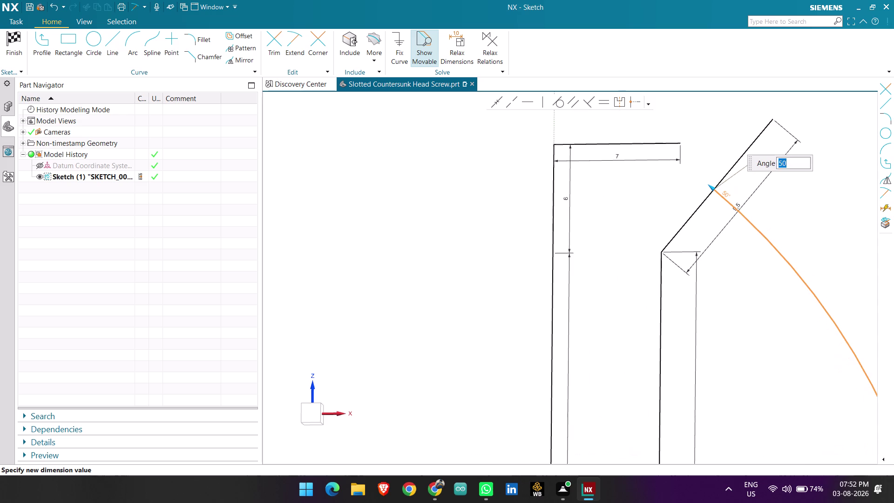
key(Escape)
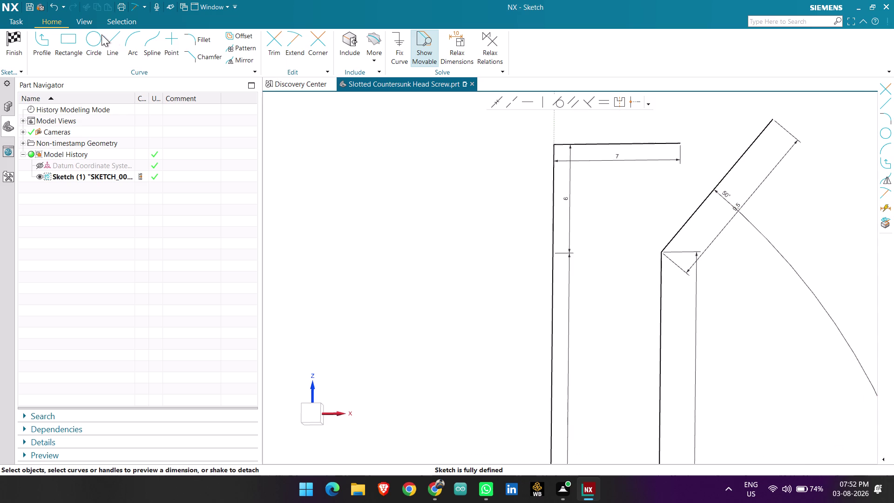
click(112, 41)
key(Escape)
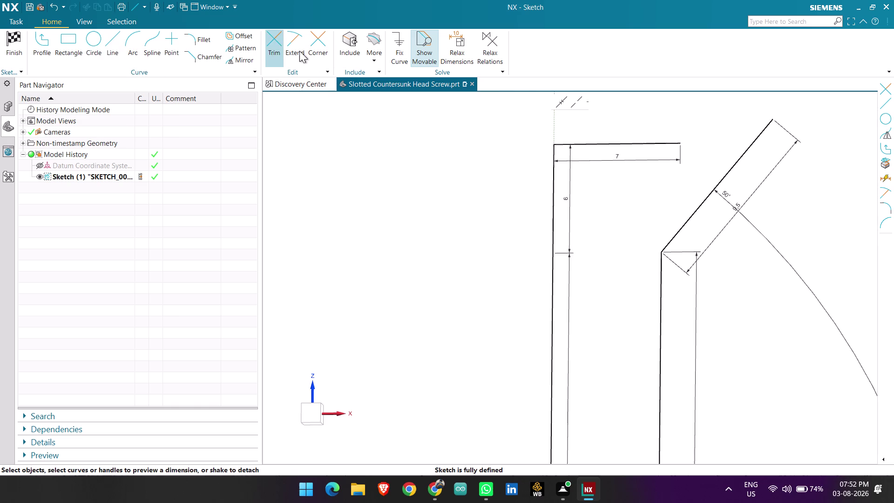
Extend the head's top edge until it meets the angled countersink line.
click(300, 48)
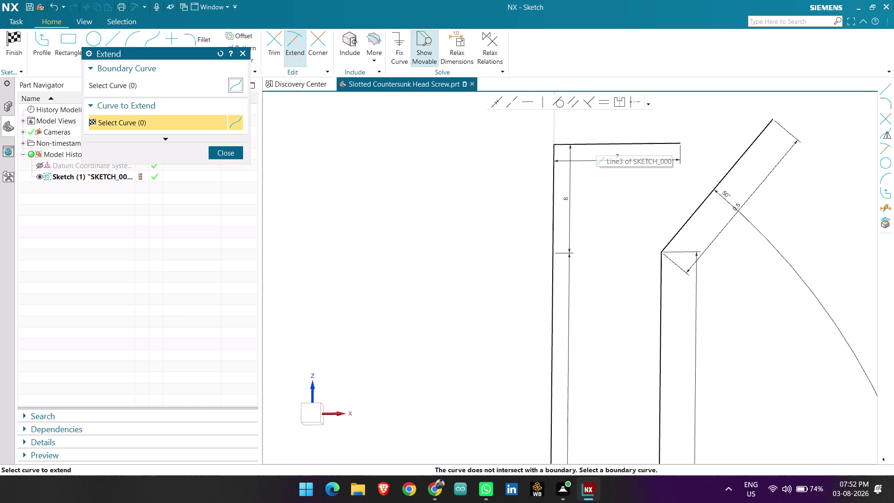
scroll(up, 3)
scroll(up, 3)
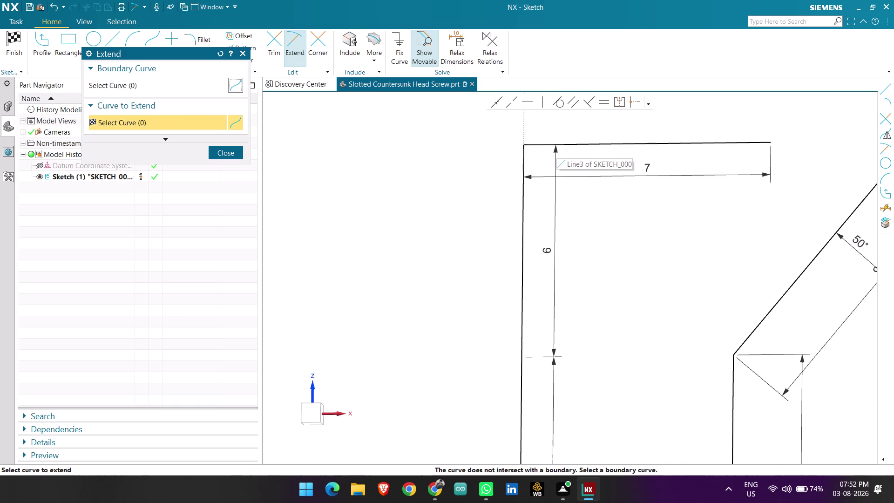
scroll(down, 3)
scroll(up, 3)
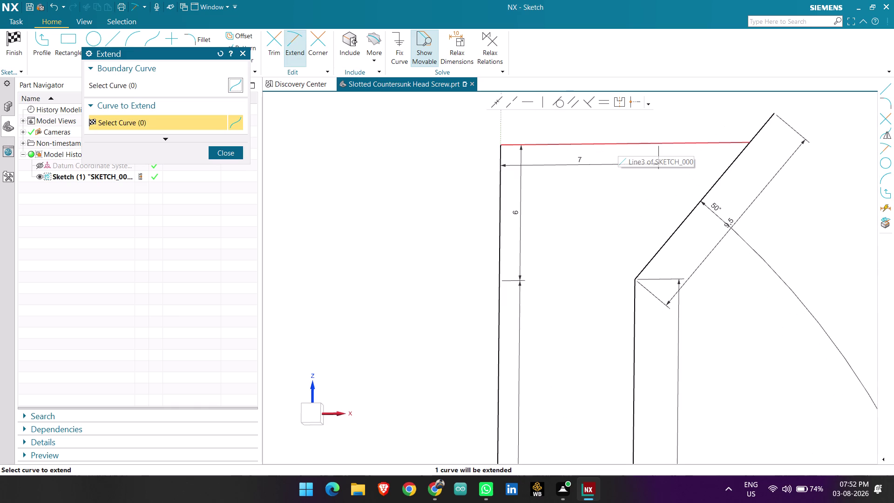
click(618, 144)
key(Escape)
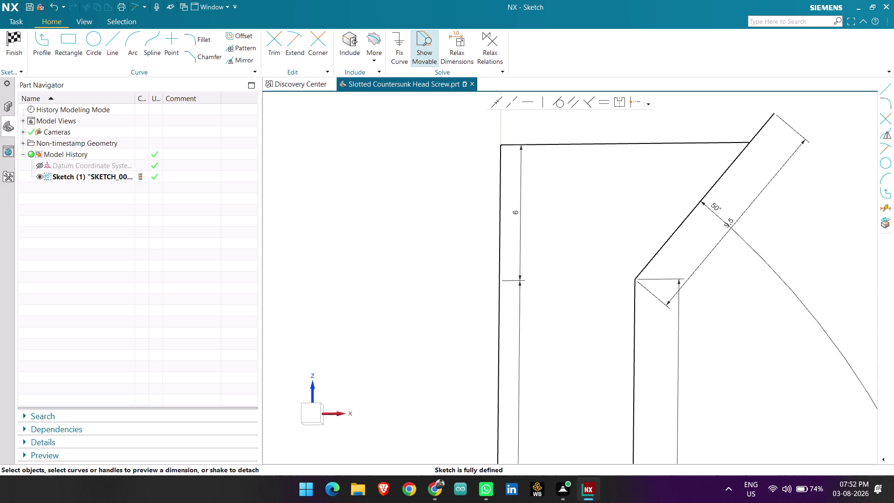
Select the extended top edge, then cancel the Make Horizontal constraint.
click(528, 105)
click(566, 145)
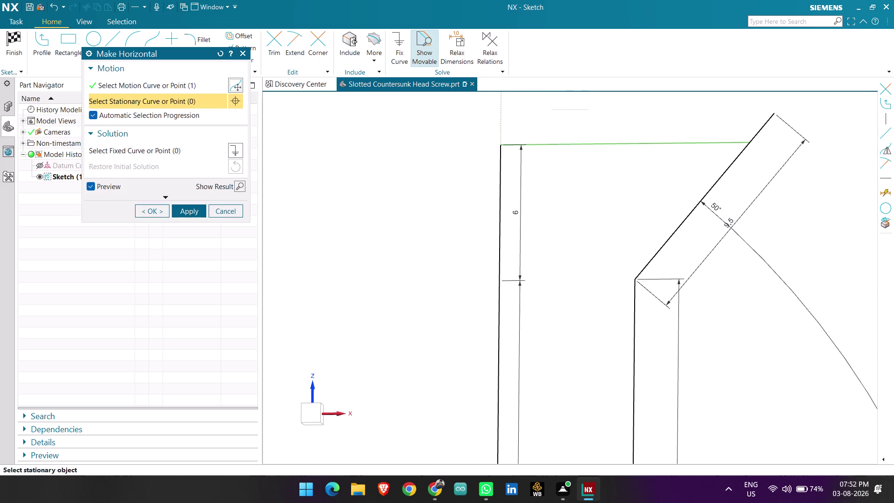
click(177, 210)
scroll(down, 3)
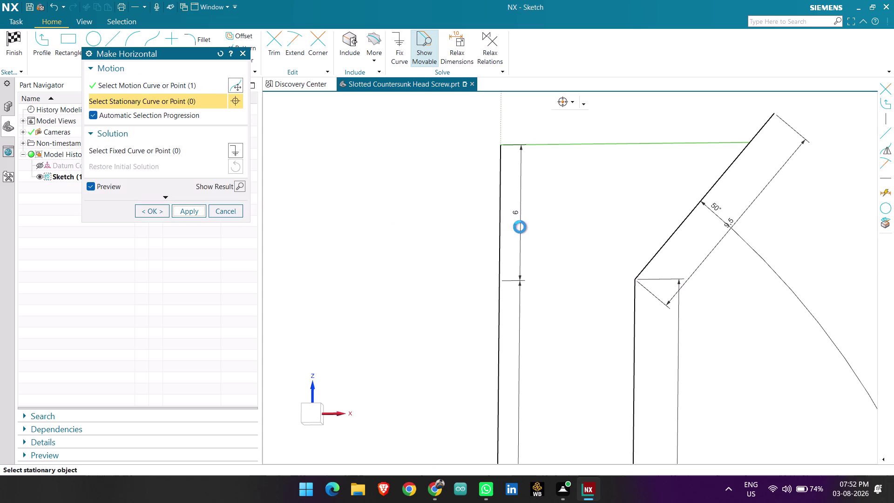
click(231, 207)
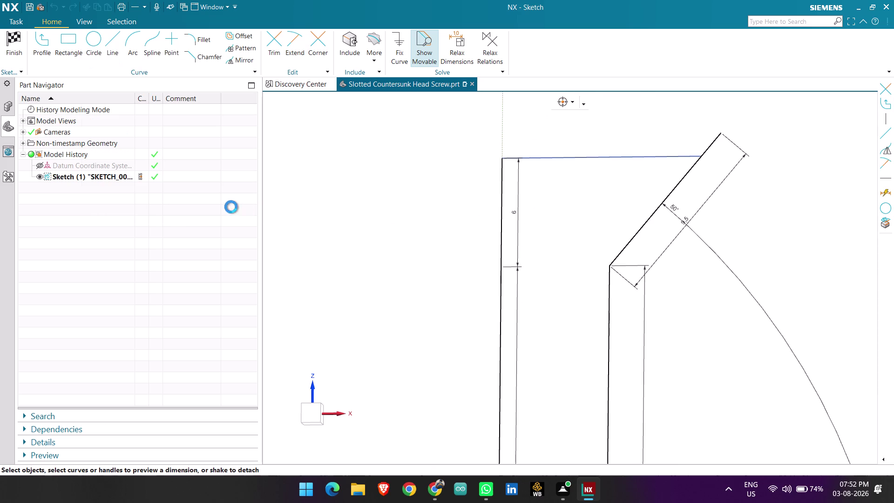
scroll(up, 3)
scroll(down, 3)
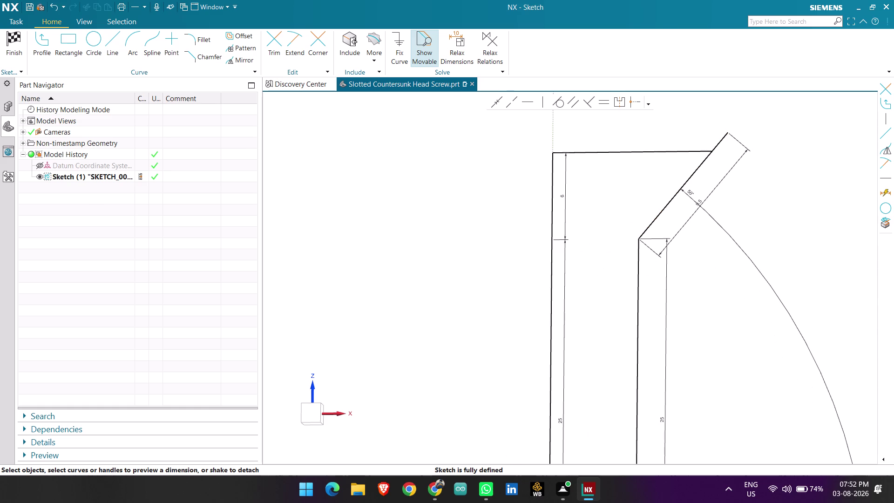
click(276, 38)
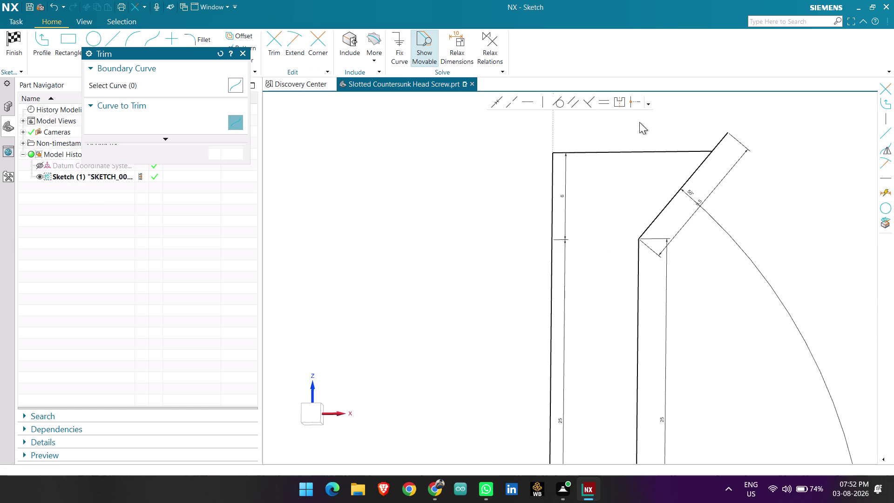
Trim off the countersink line's overhang above the head's top edge.
click(726, 139)
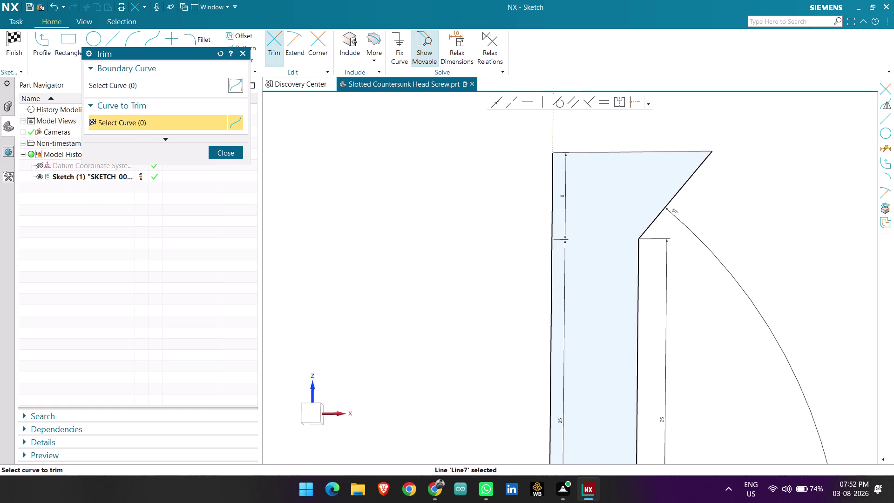
key(Escape)
click(685, 221)
key(Delete)
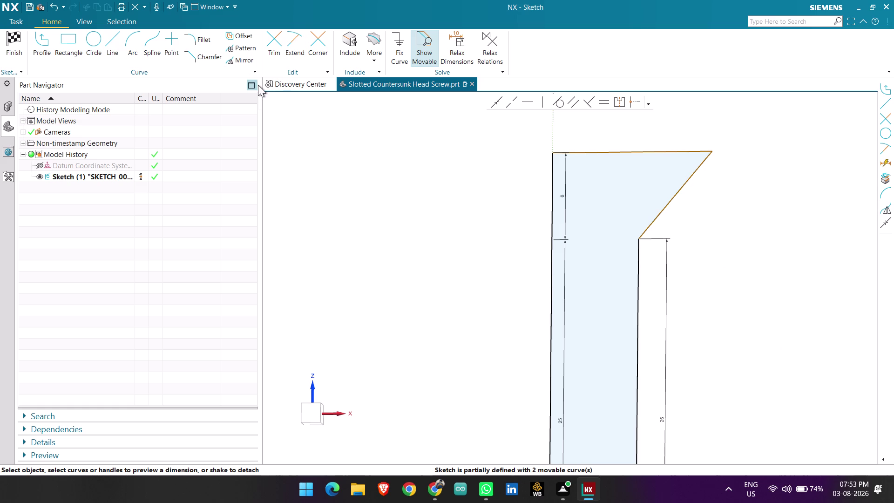
Add an angle dimension between the angled head edge and the shank edge.
key(d)
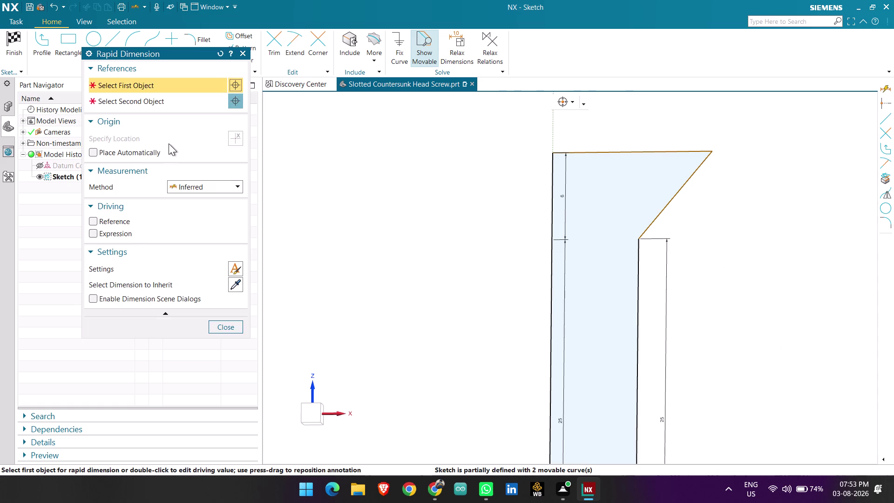
click(202, 189)
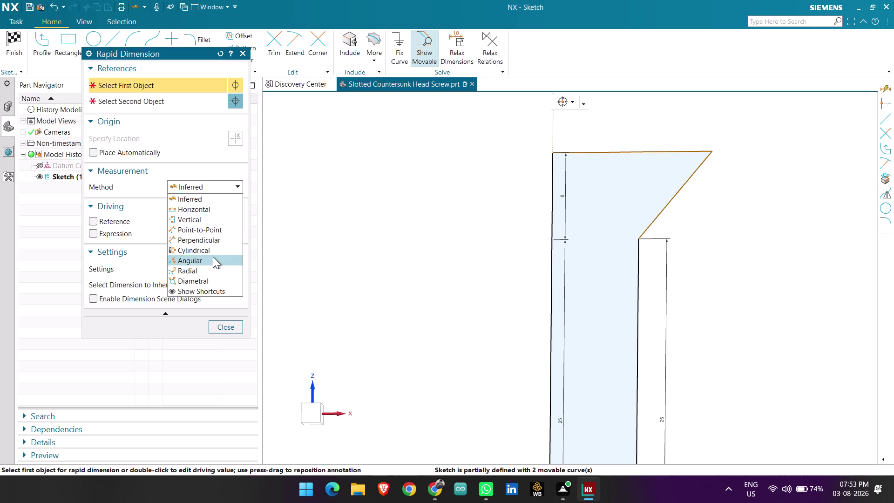
click(203, 264)
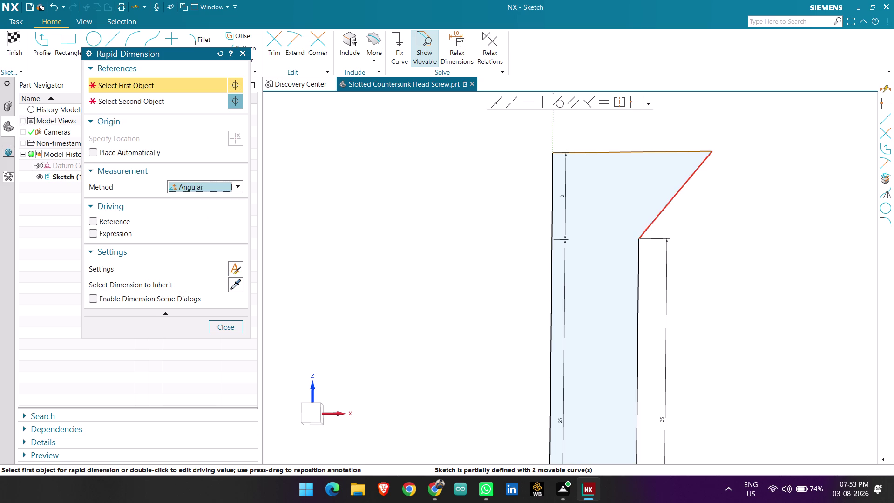
click(660, 218)
click(641, 266)
click(669, 252)
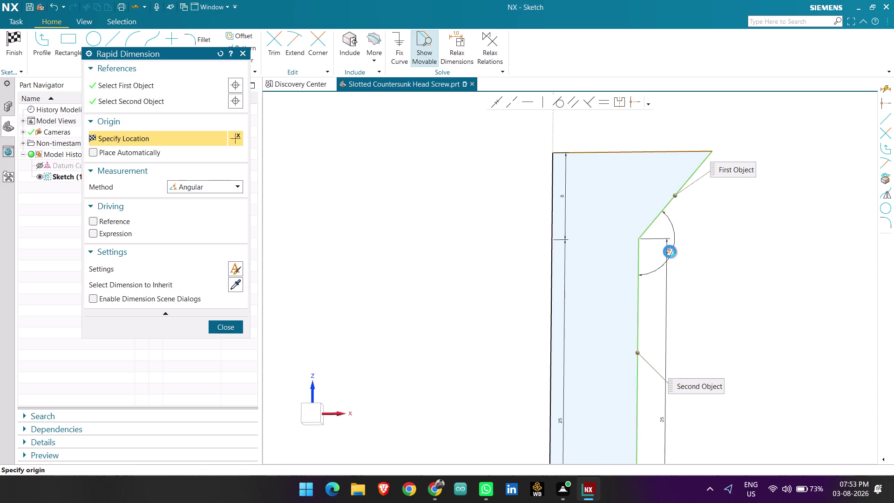
click(230, 325)
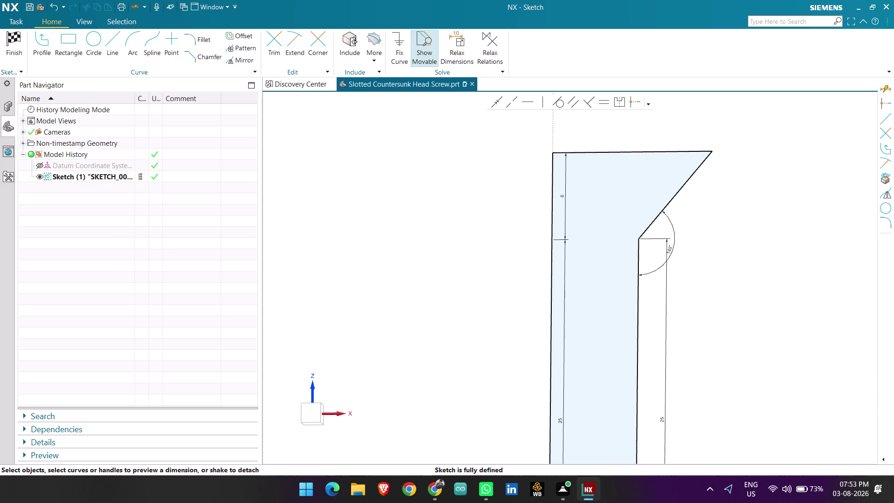
Change the countersink angle dimension from 140° to 135°.
scroll(up, 3)
double_click(665, 247)
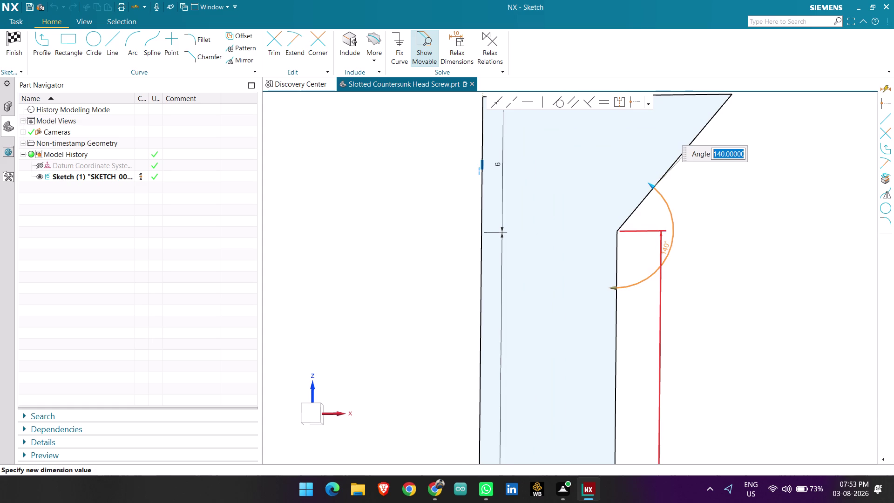
key(1)
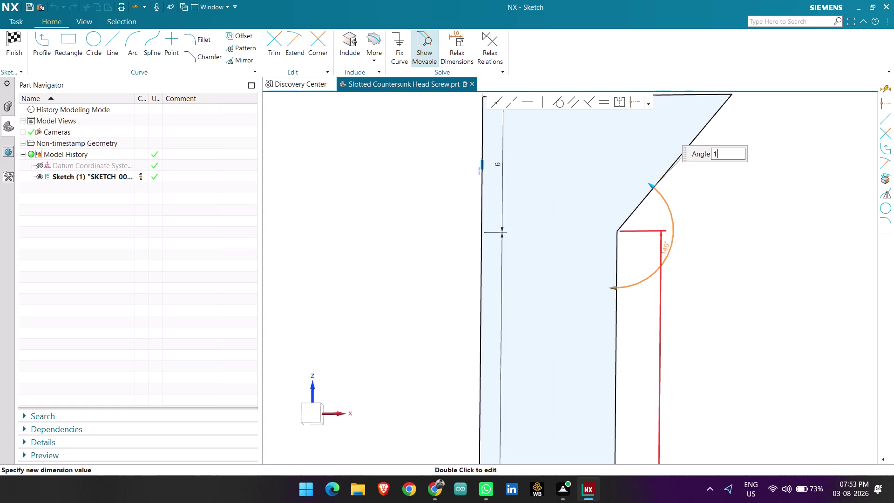
text(35)
key(Return)
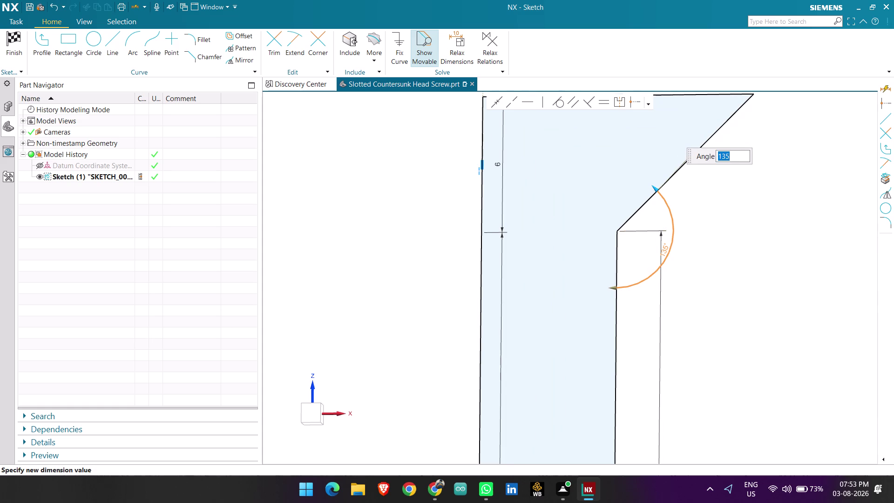
middle_click(728, 223)
scroll(up, 3)
scroll(down, 3)
scroll(up, 3)
scroll(down, 3)
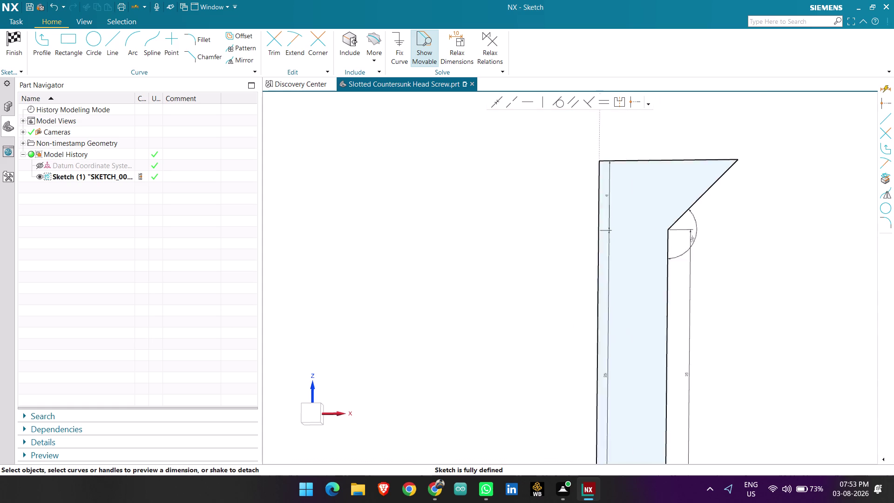
scroll(down, 3)
scroll(up, 3)
scroll(down, 3)
scroll(up, 3)
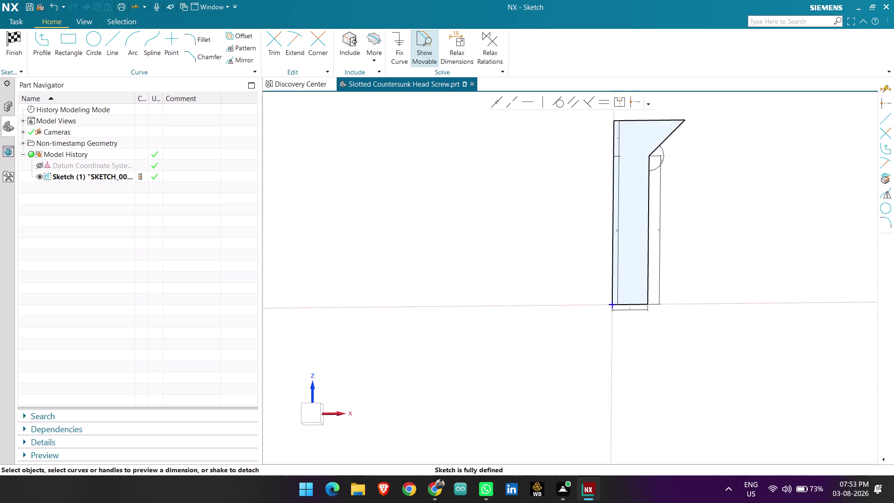
scroll(up, 3)
scroll(up, 3)
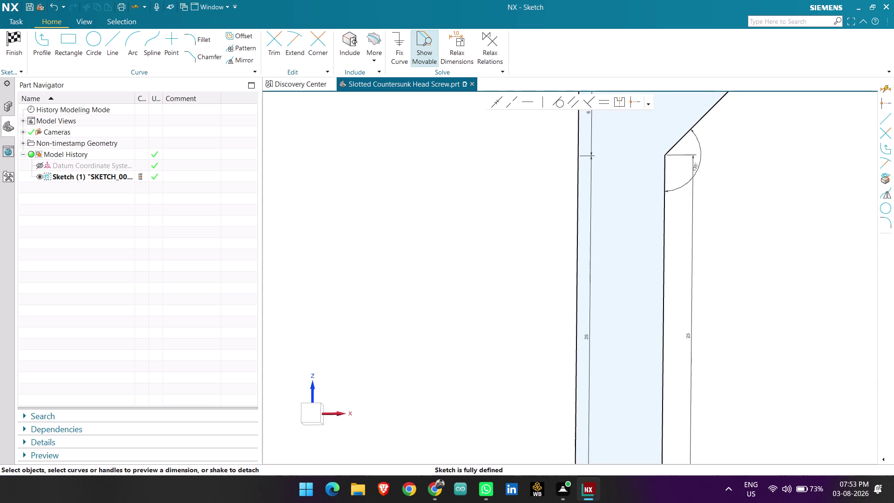
scroll(up, 3)
scroll(down, 3)
scroll(up, 3)
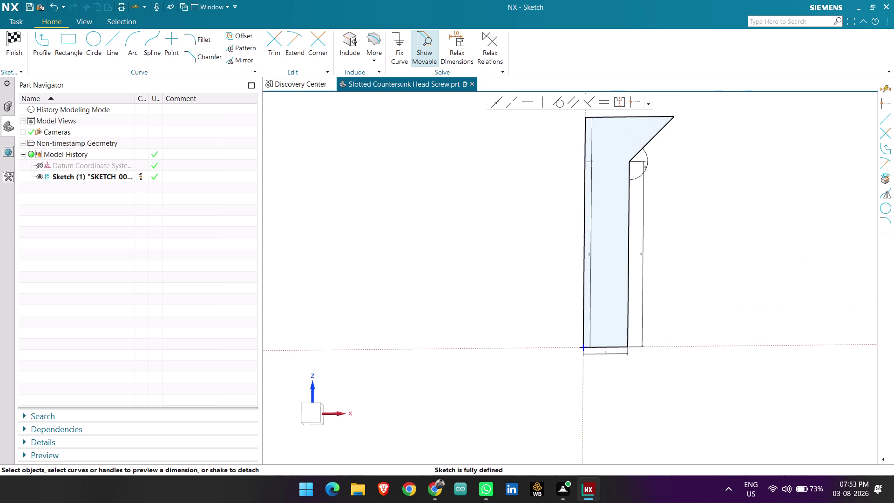
click(239, 62)
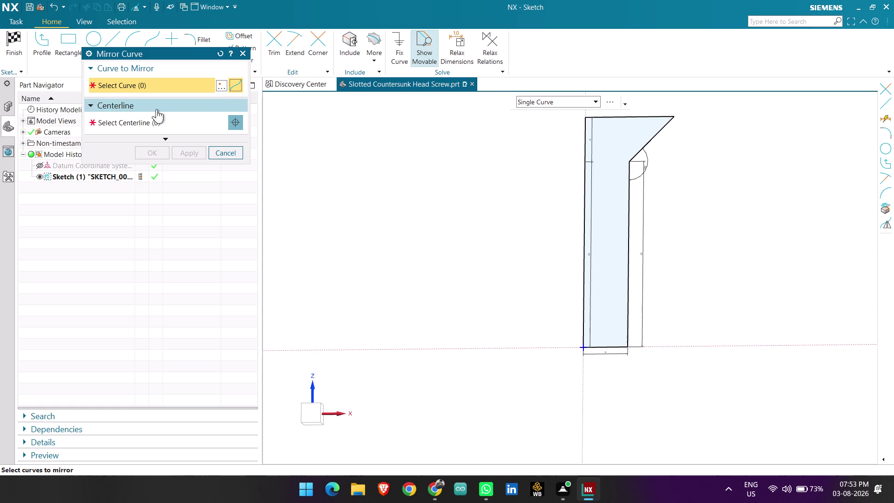
Mirror the shank's right edge and bottom line across the left vertical line.
click(155, 117)
click(585, 204)
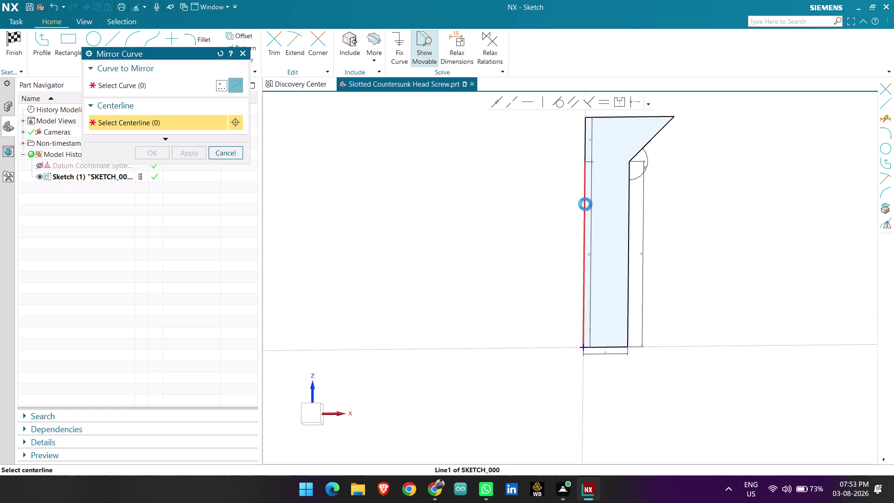
click(163, 141)
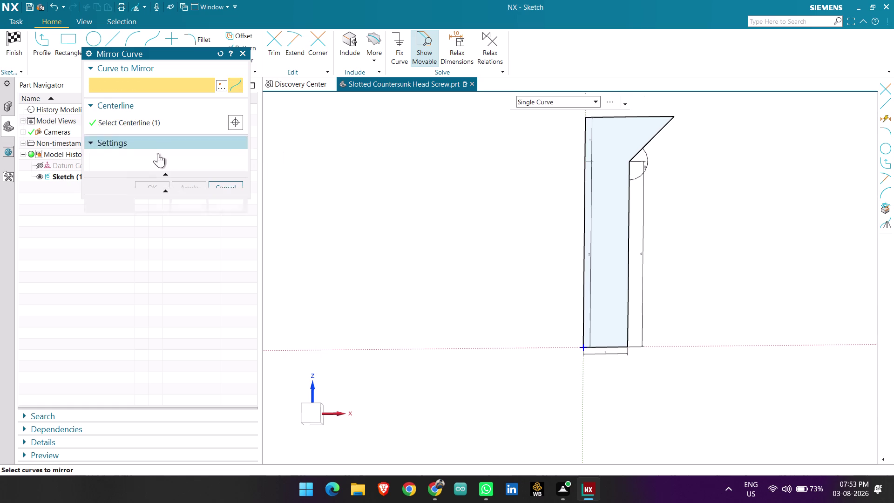
click(99, 171)
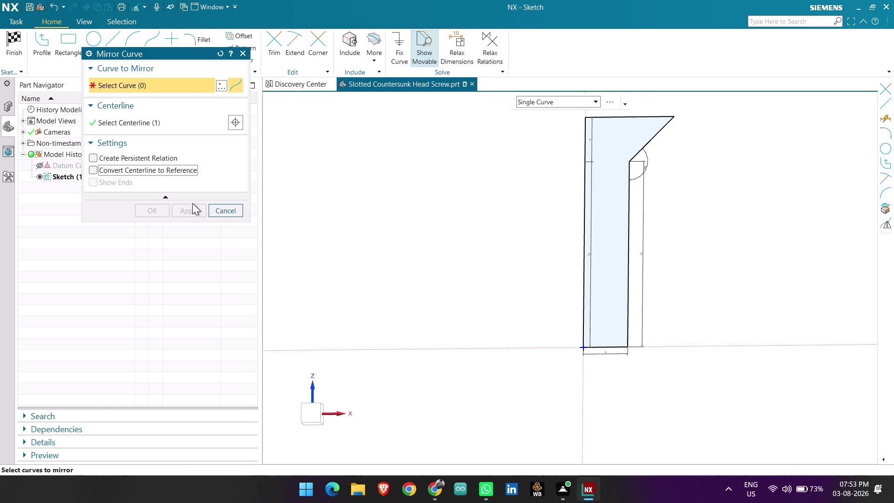
click(176, 89)
click(626, 227)
click(612, 346)
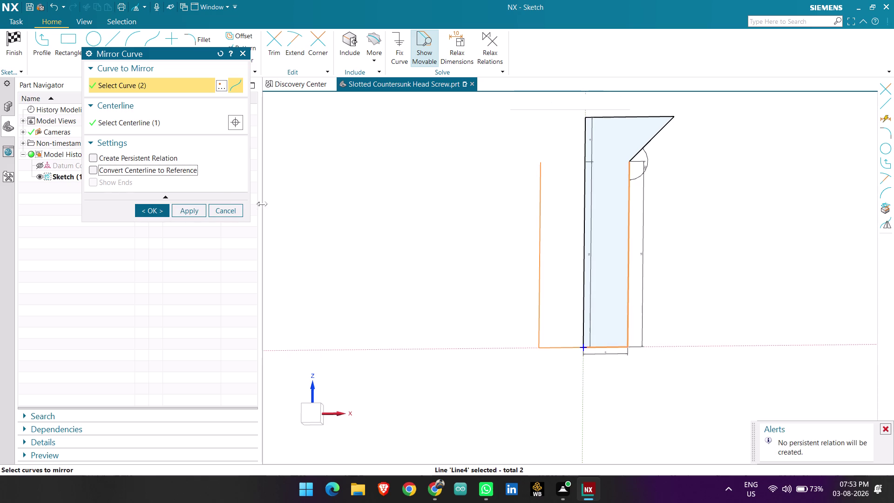
click(147, 211)
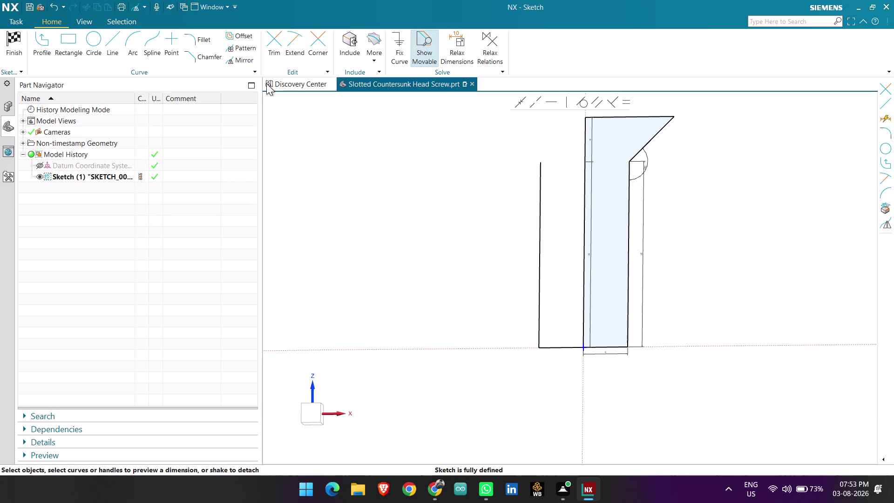
Draw a three-point circle through both bottom corners of the shank.
click(95, 41)
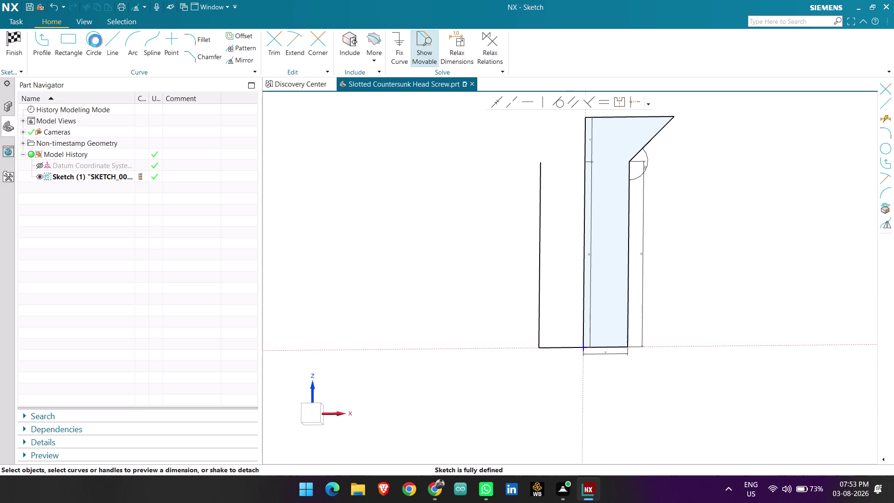
click(107, 85)
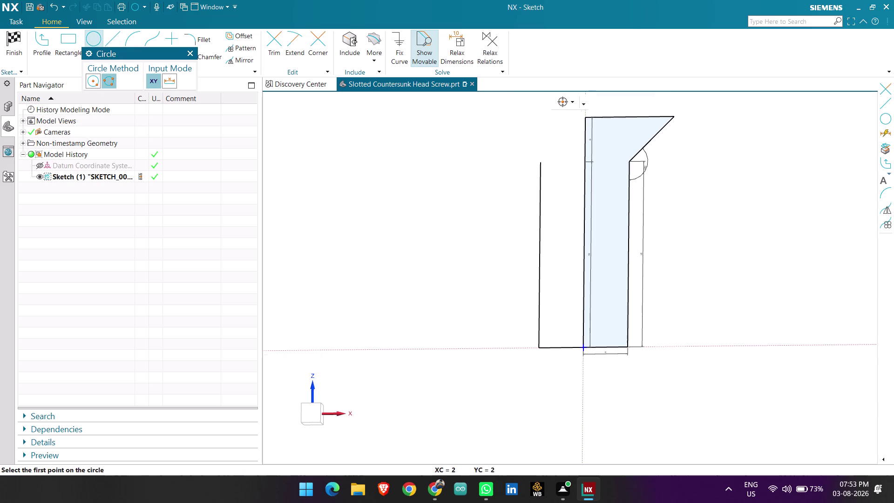
scroll(up, 3)
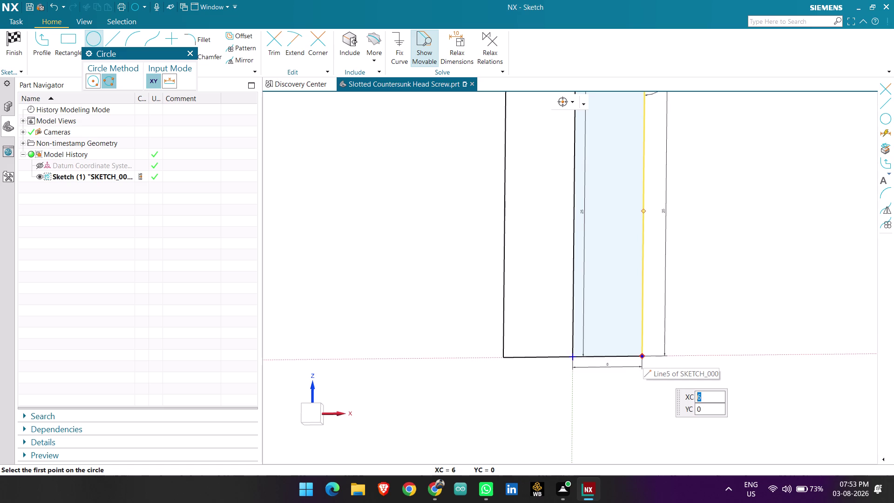
click(504, 357)
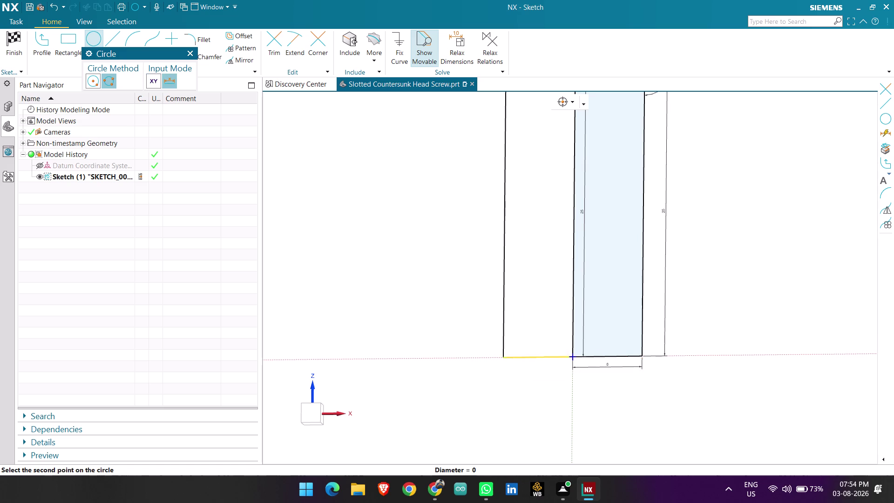
click(642, 355)
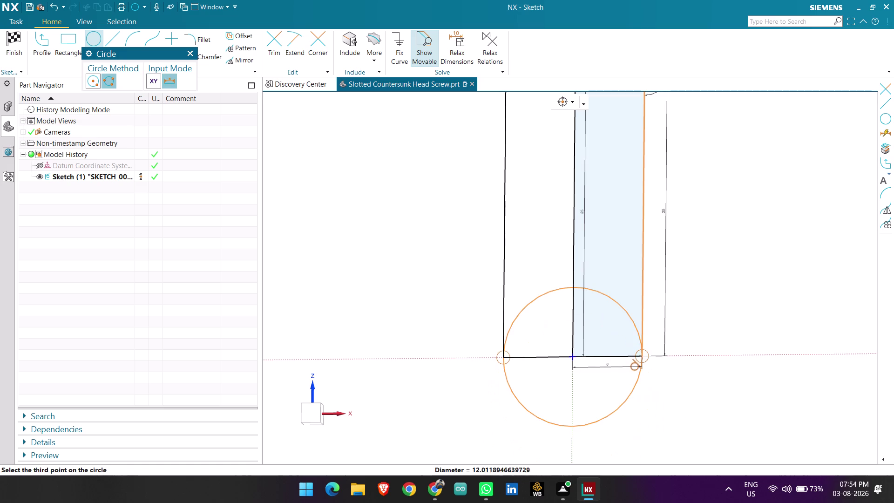
click(576, 277)
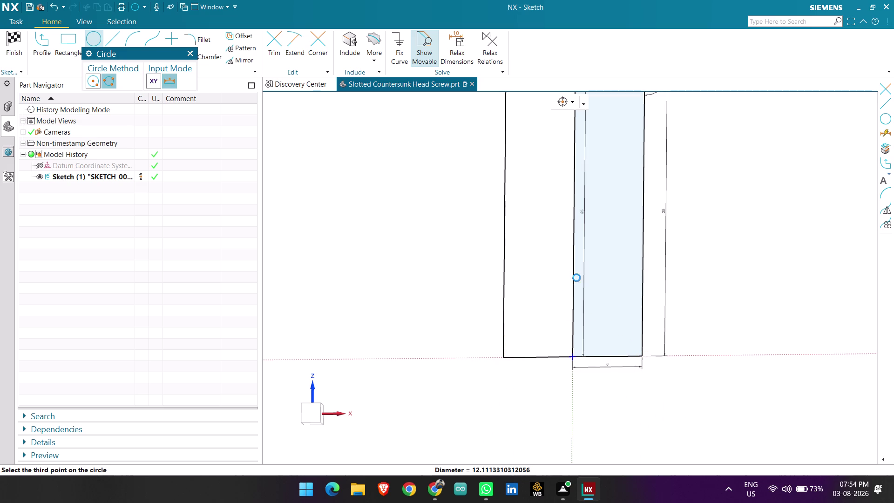
key(Escape)
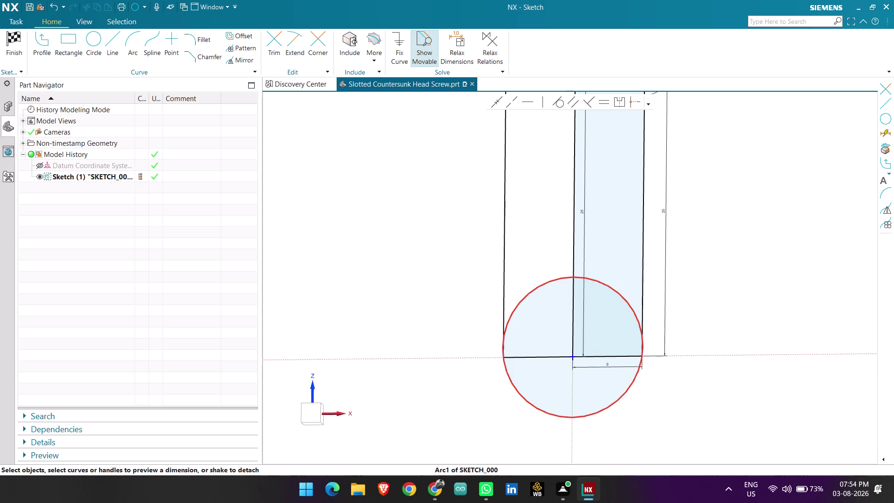
Set the circle's diameter dimension to 12.
click(595, 416)
scroll(up, 3)
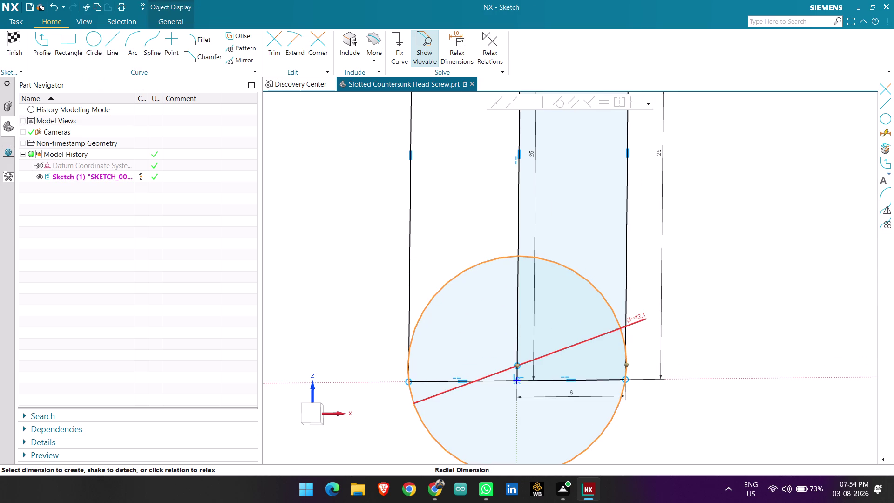
double_click(640, 317)
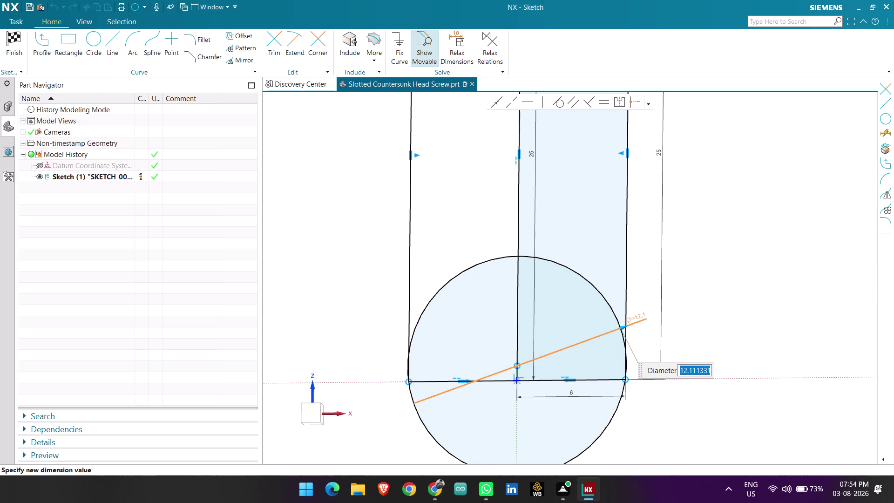
text(12)
key(Return)
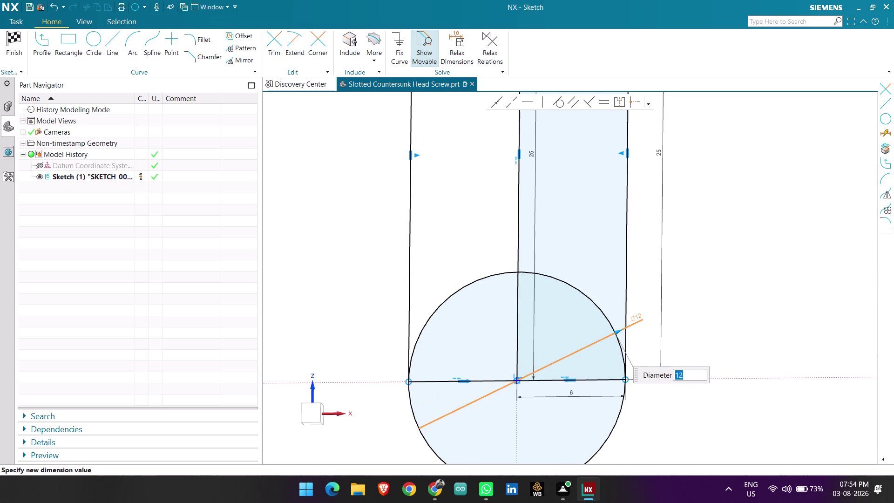
middle_click(781, 317)
scroll(down, 3)
scroll(up, 3)
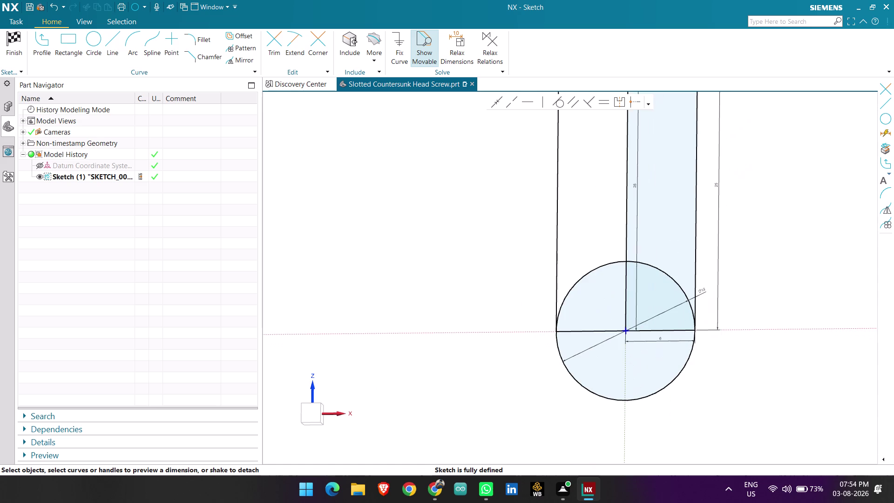
scroll(up, 3)
scroll(up, 3)
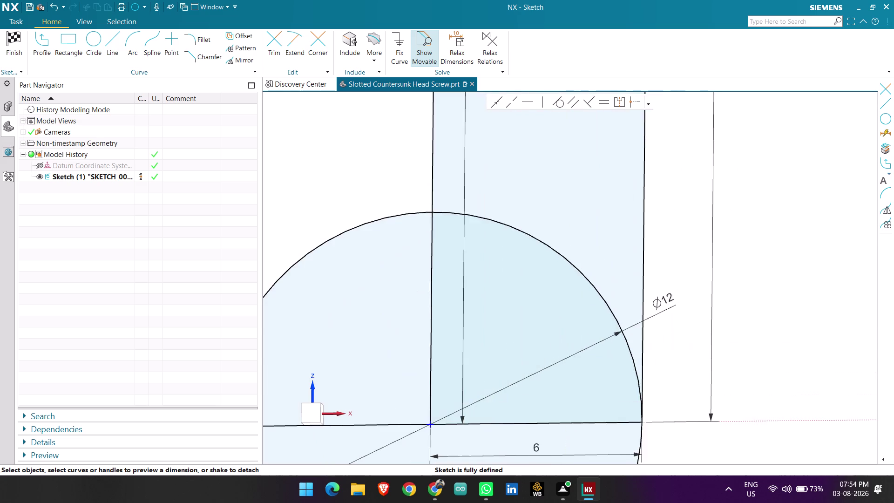
scroll(down, 3)
scroll(up, 3)
scroll(down, 3)
scroll(up, 3)
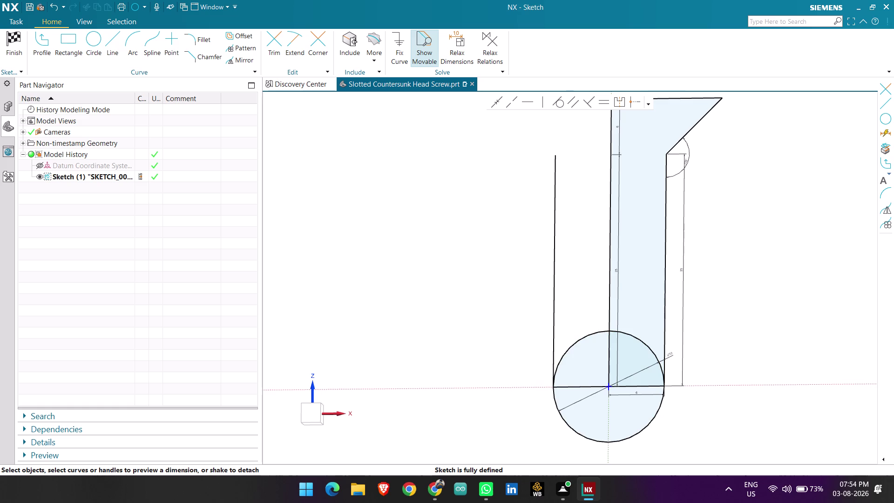
scroll(up, 3)
scroll(up, 3)
scroll(down, 3)
scroll(down, 3)
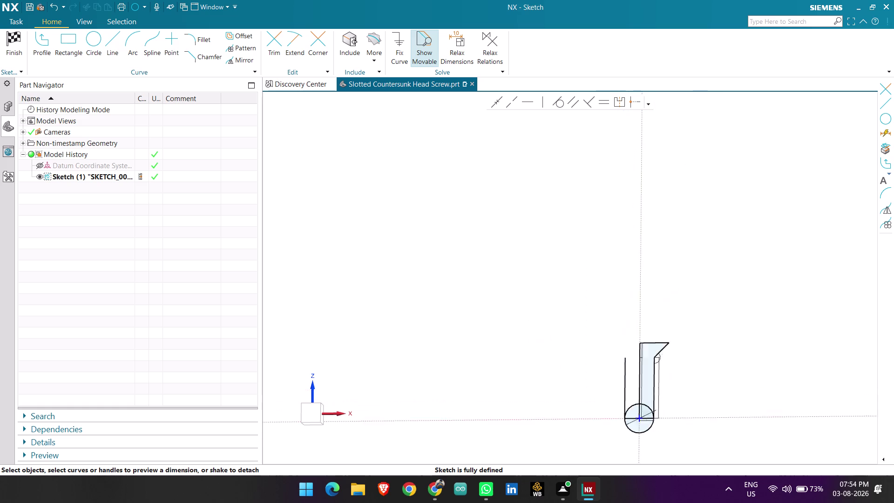
scroll(up, 3)
scroll(up, 3)
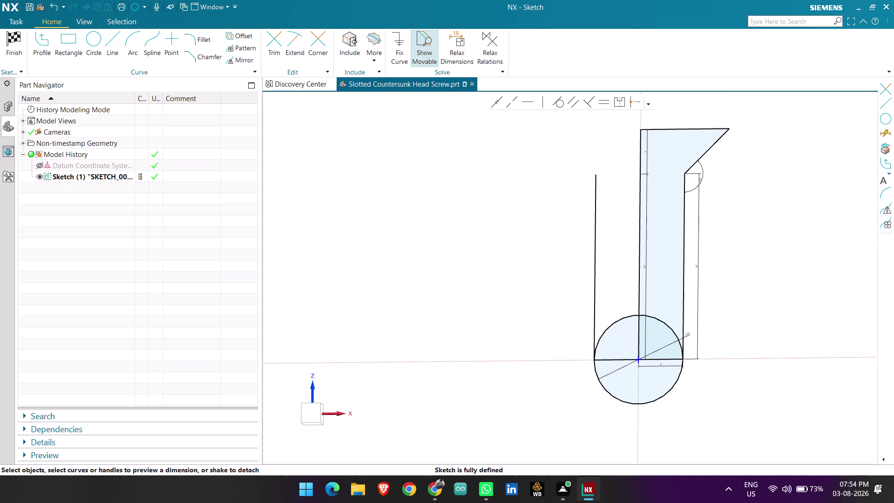
scroll(up, 3)
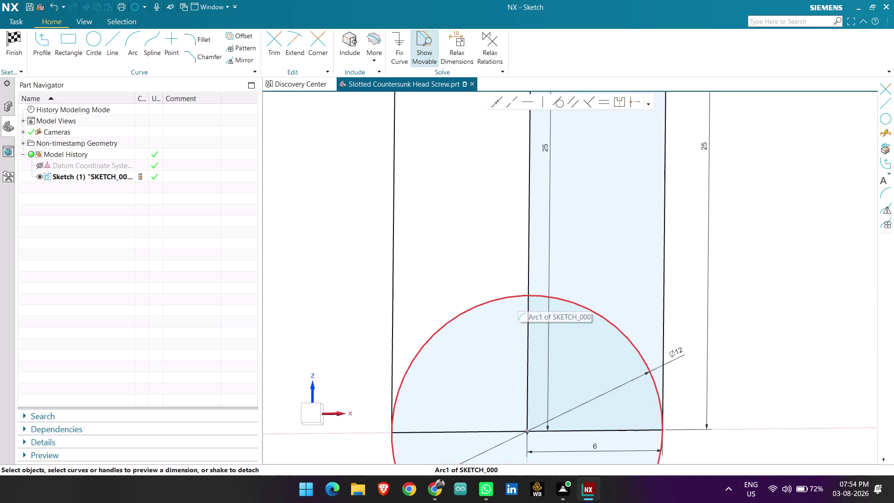
scroll(down, 3)
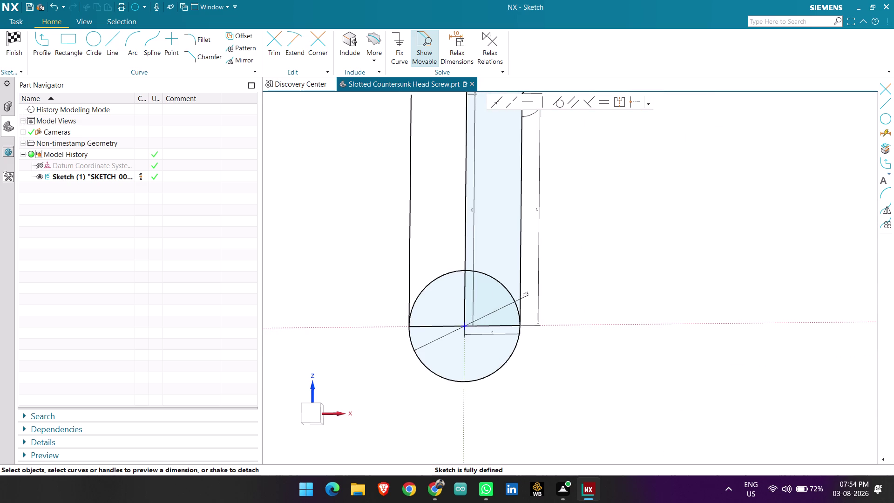
Trim the left line and the circle with drag strokes.
click(271, 41)
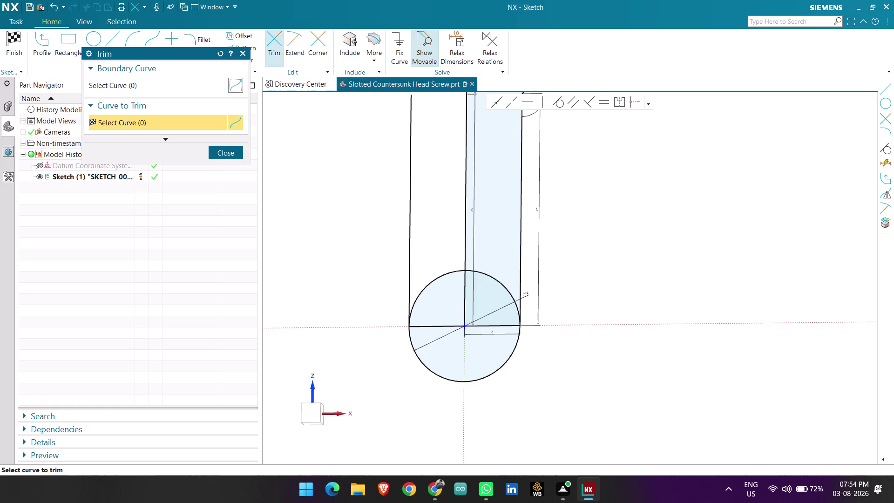
drag(402, 160, 439, 325)
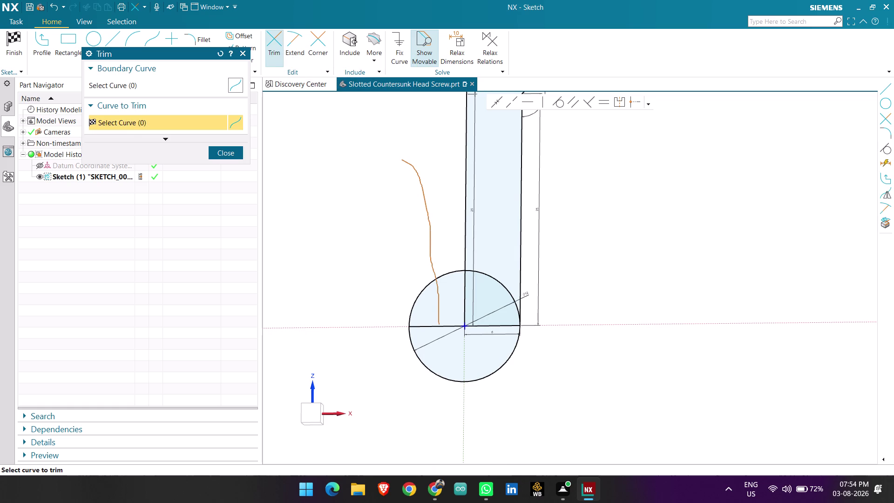
drag(440, 325, 434, 339)
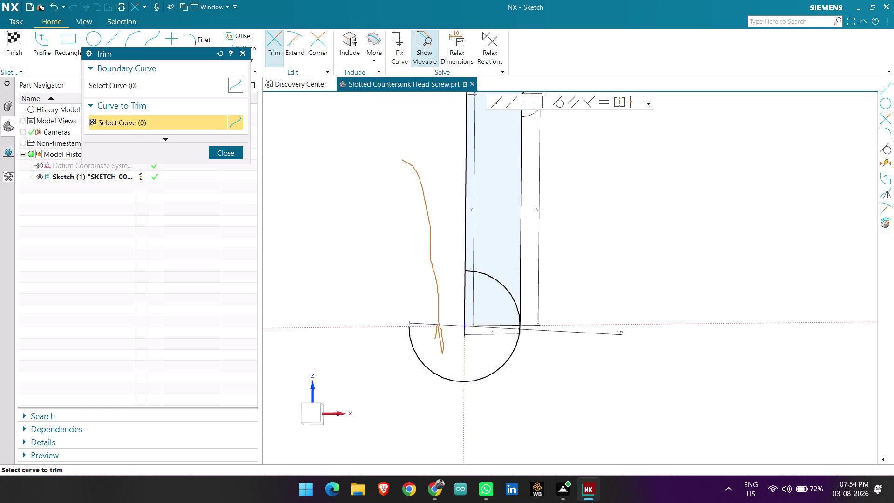
drag(434, 338, 417, 251)
key(Escape)
Undo the four trims and delete the circle at the shank base.
key(ctrl+z)
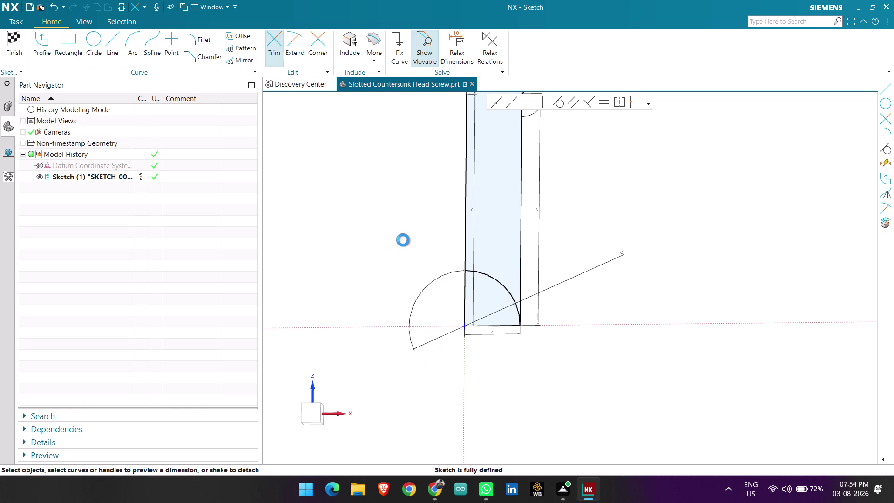
key(ctrl+z)
key(ctrl+z)
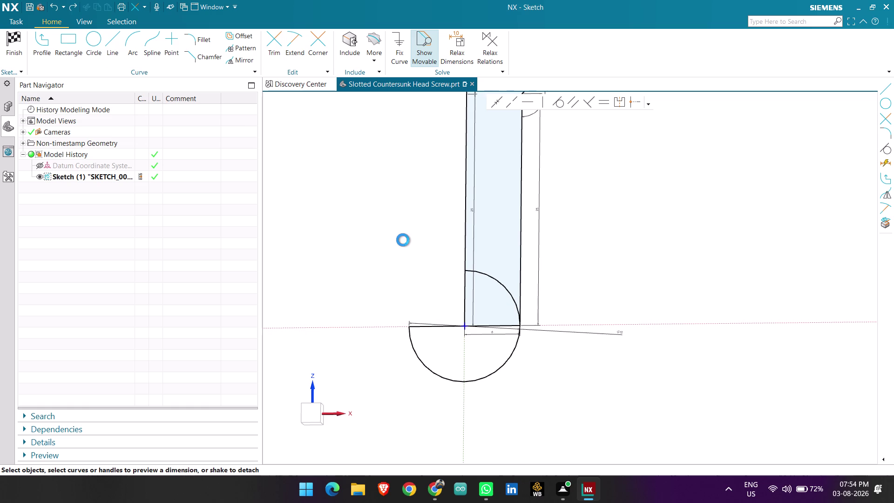
key(ctrl+z)
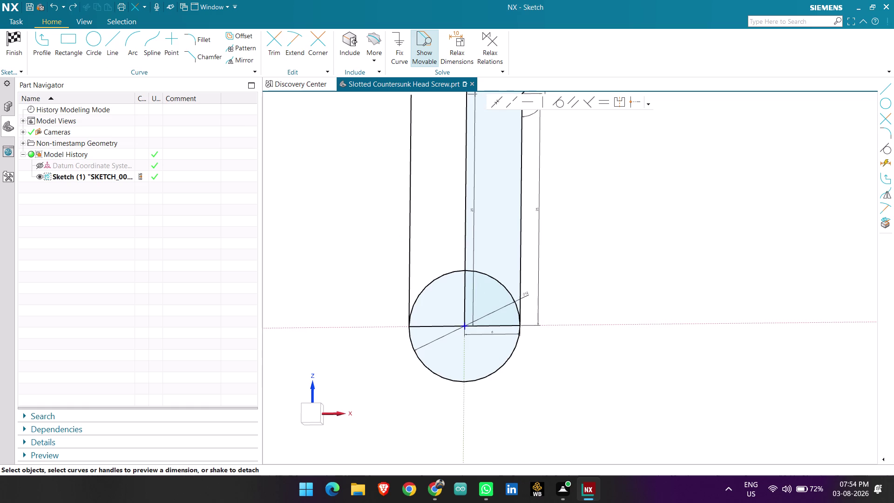
key(Escape)
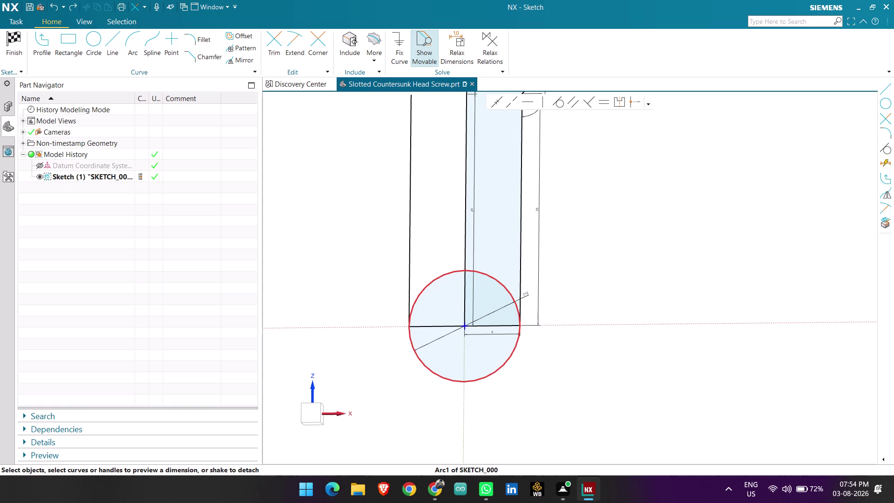
click(449, 380)
key(Delete)
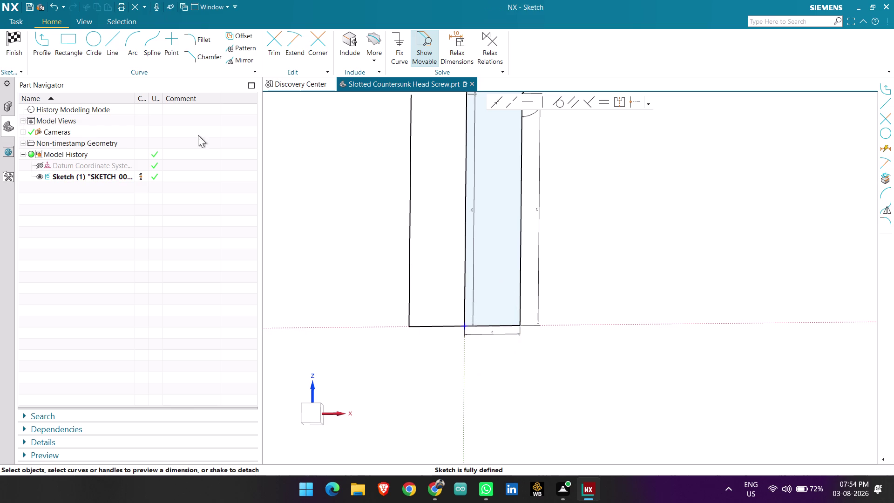
Draw a three-point arc from the right to the left base corner, bulging downward.
click(128, 35)
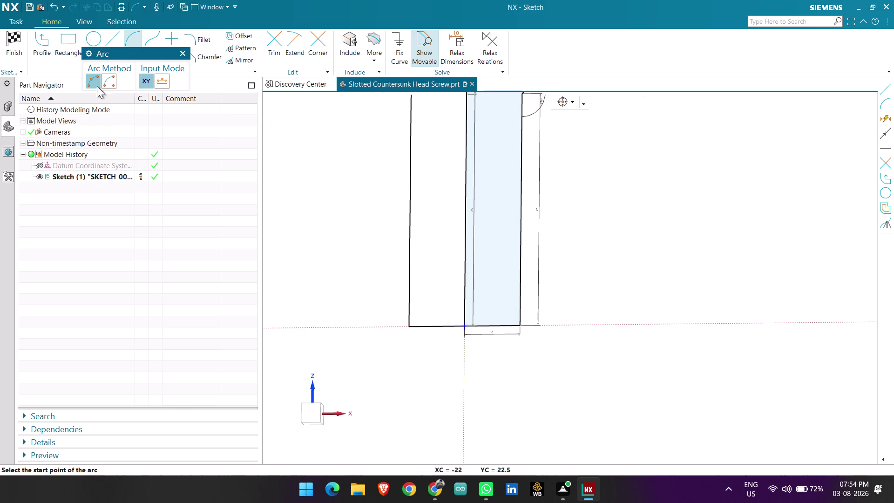
click(97, 85)
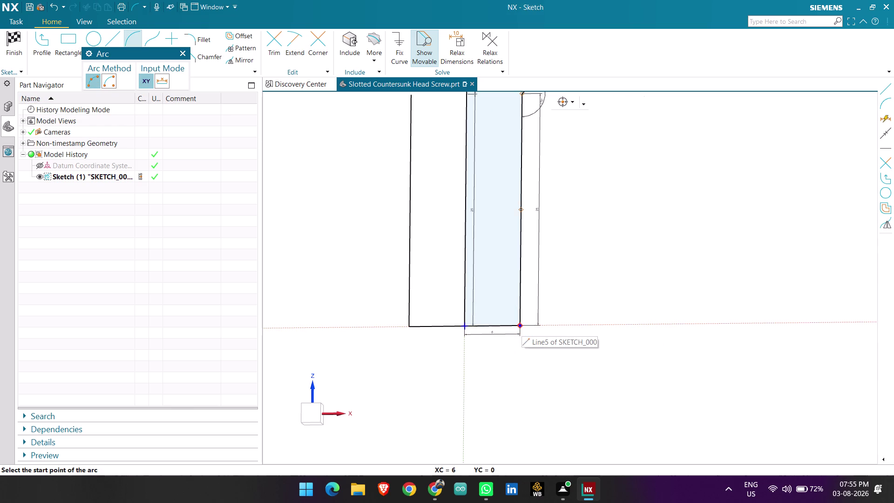
click(522, 324)
click(410, 327)
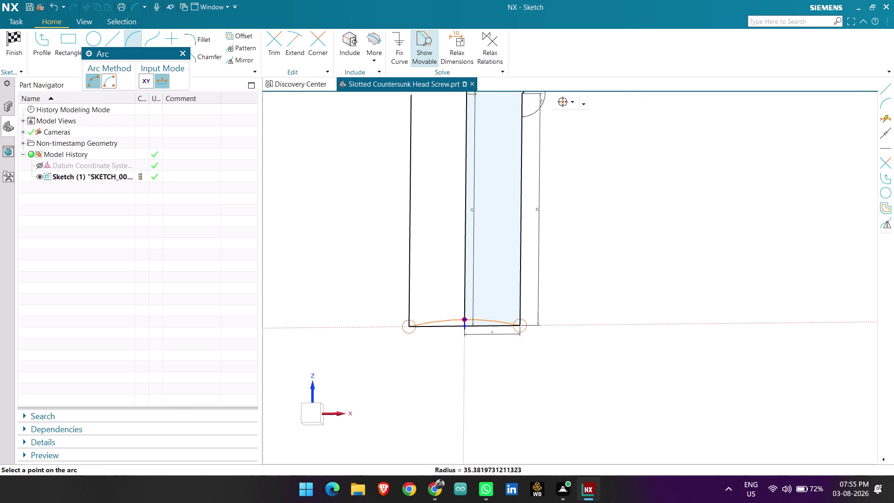
click(471, 355)
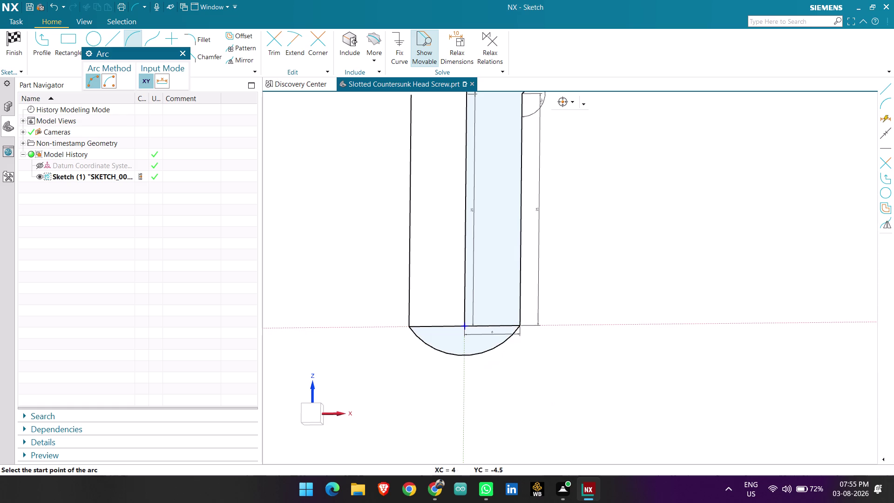
key(Escape)
Set the arc's radius dimension to 12.
click(484, 355)
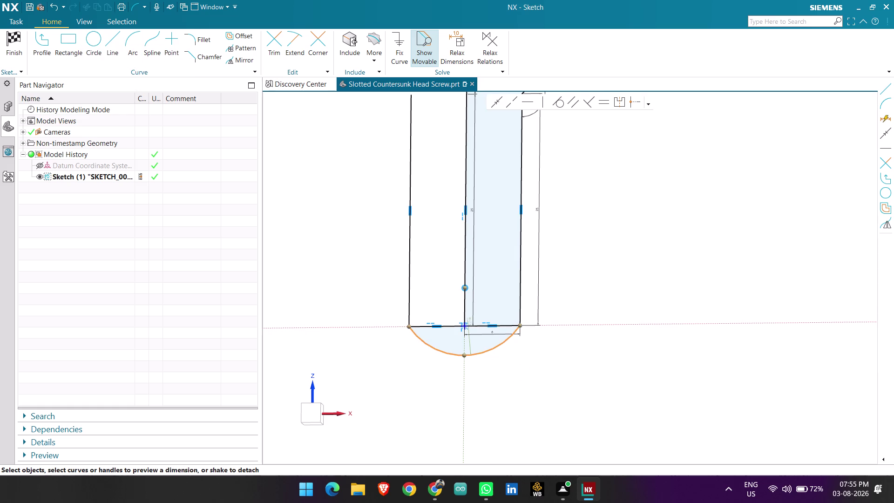
scroll(down, 3)
scroll(up, 3)
double_click(488, 280)
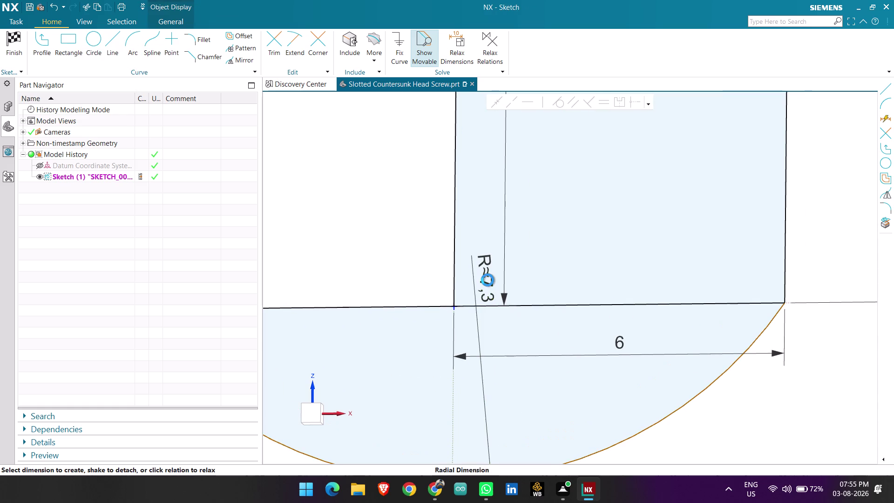
text(1)
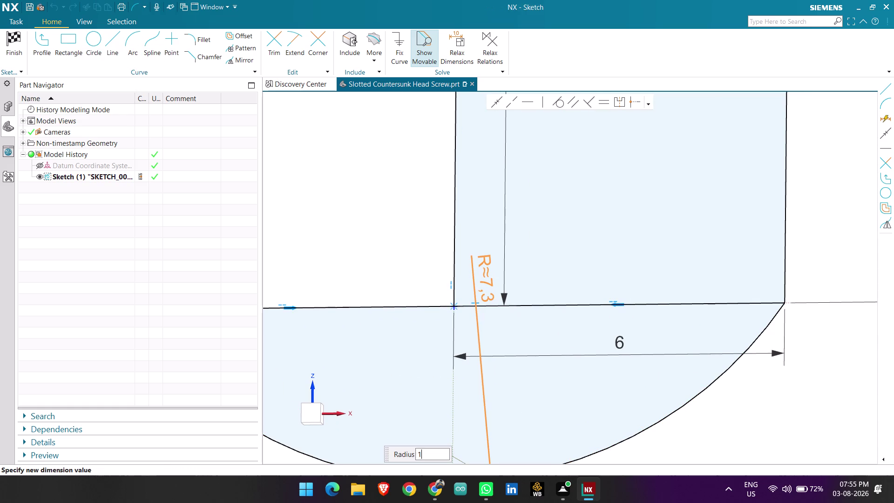
text(2)
key(Return)
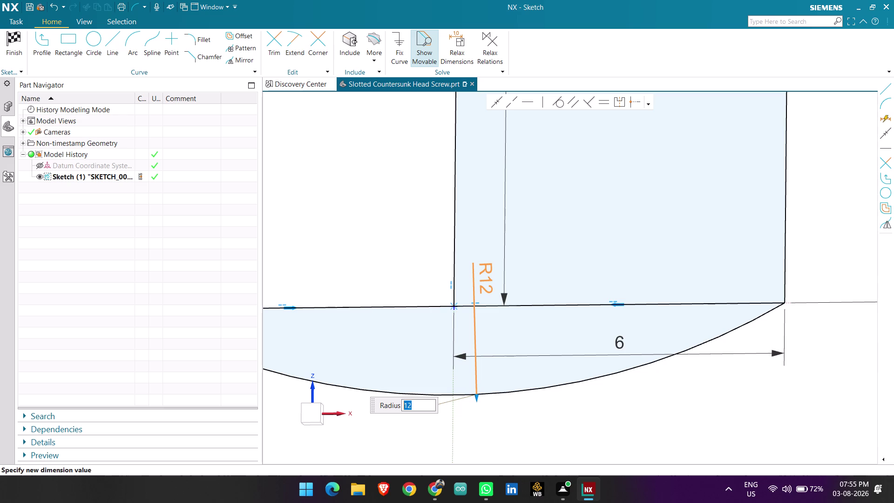
middle_click(649, 397)
scroll(down, 3)
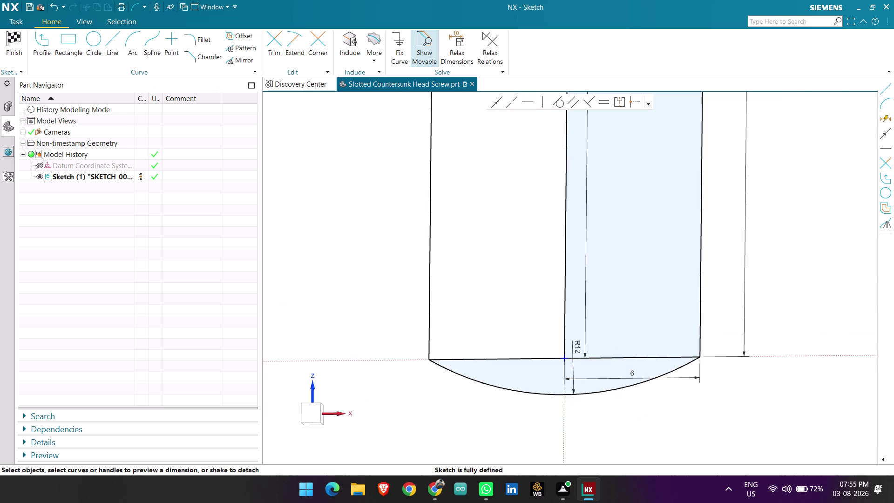
click(108, 42)
click(567, 359)
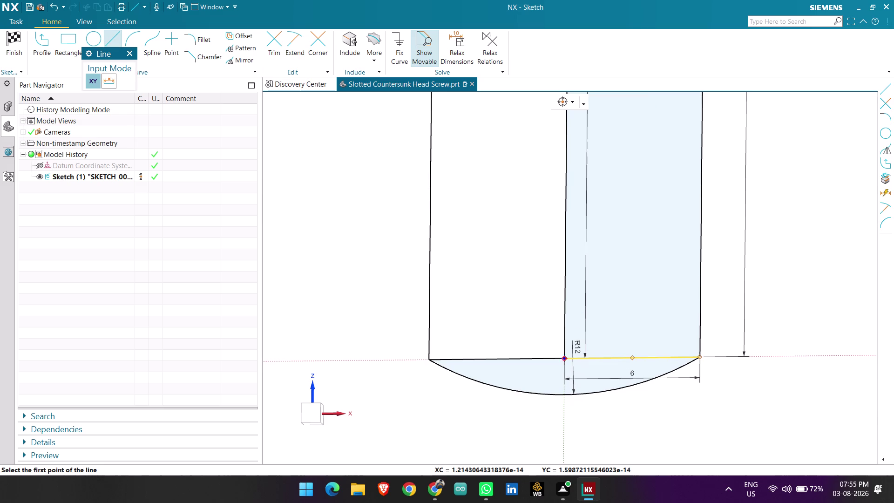
Draw a vertical axis line from the base centre point.
click(564, 431)
key(Escape)
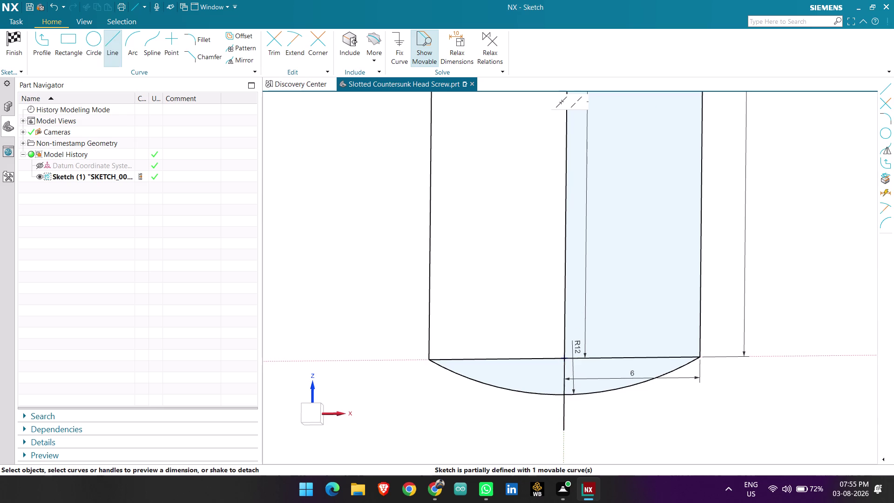
scroll(down, 3)
scroll(down, 3)
scroll(up, 3)
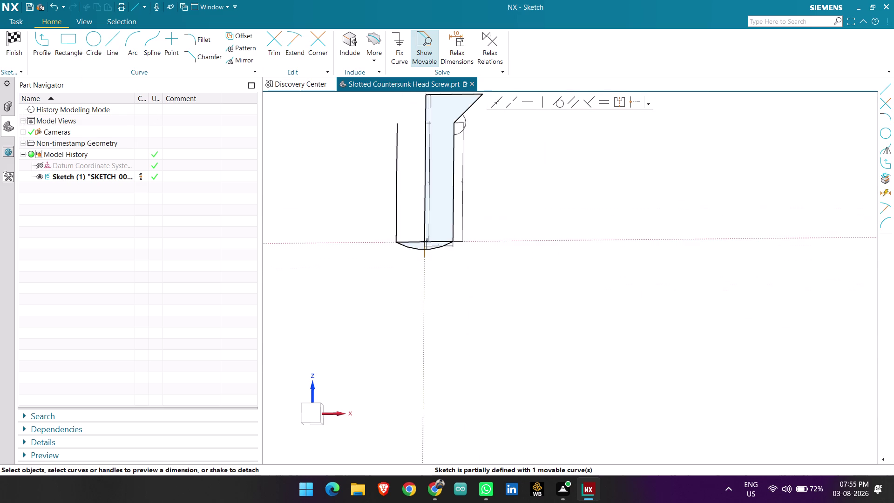
Trim away the arc's left half and the flat base line.
click(276, 49)
drag(416, 156, 420, 297)
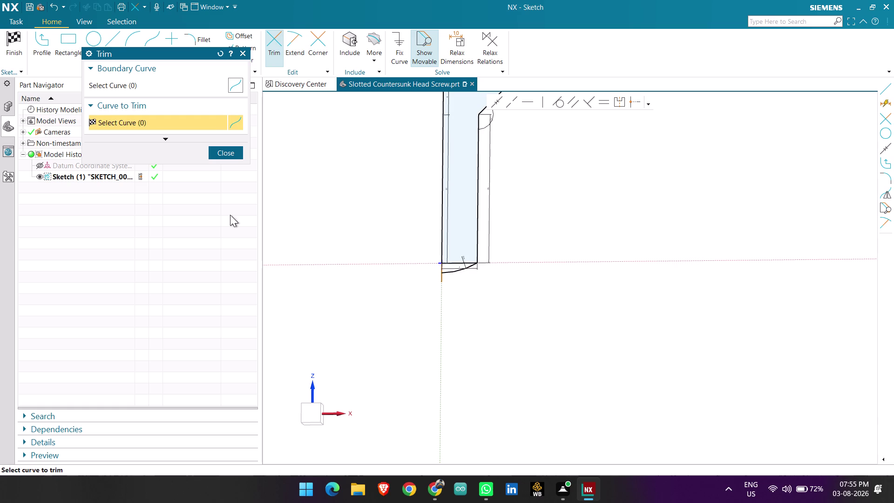
click(227, 156)
scroll(up, 3)
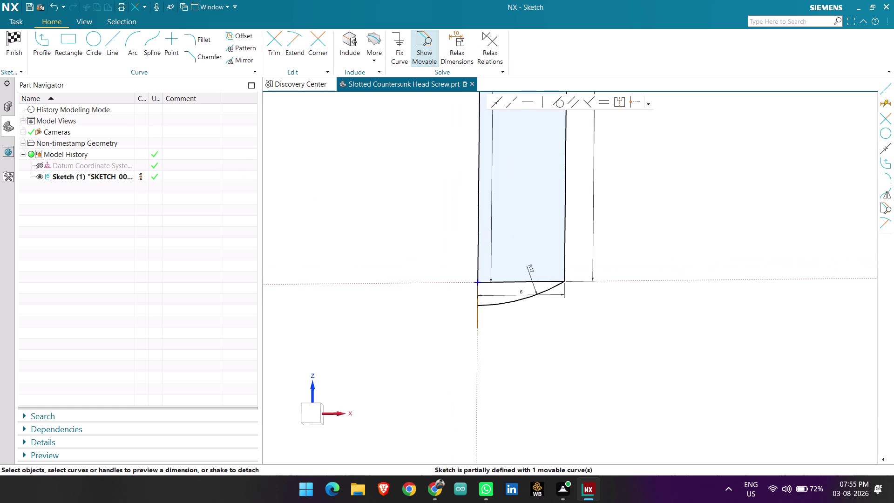
click(276, 48)
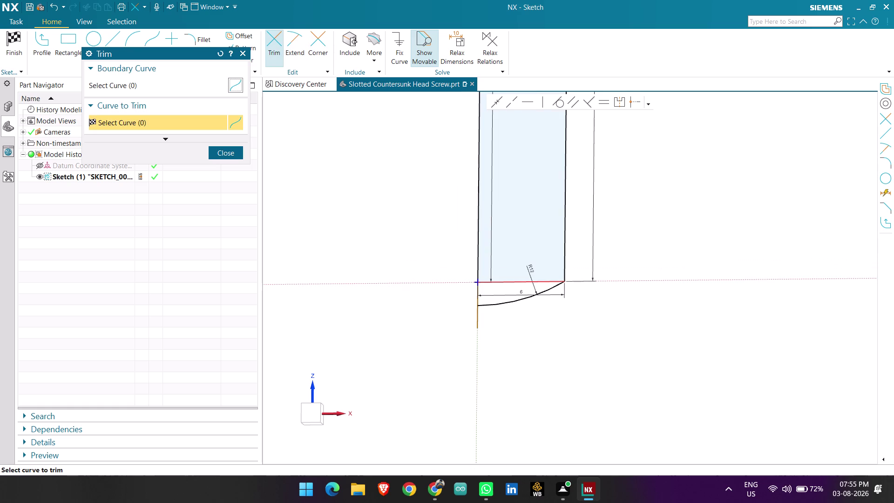
click(514, 282)
click(225, 153)
Trim the axis line below the arc.
scroll(down, 3)
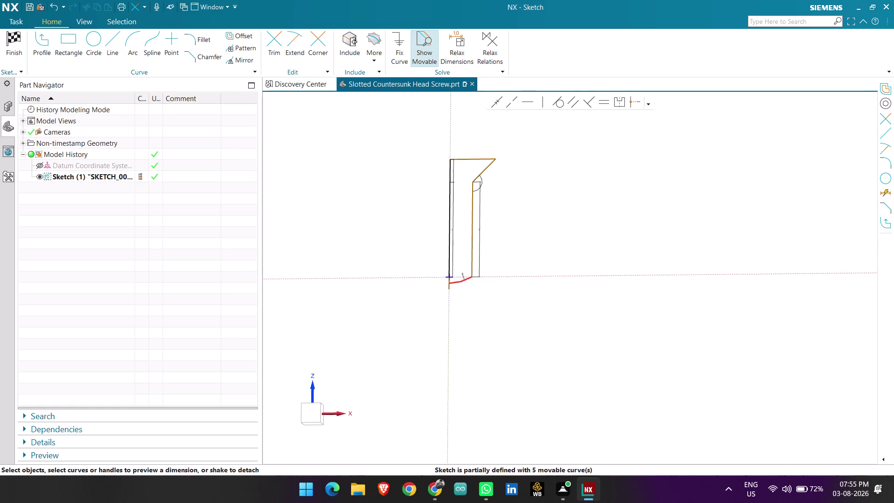
scroll(down, 3)
scroll(up, 3)
scroll(down, 3)
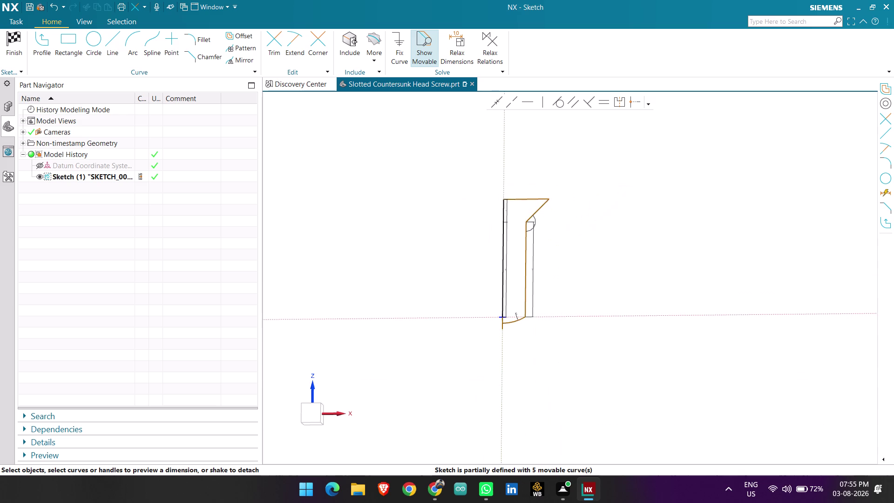
scroll(up, 3)
click(514, 330)
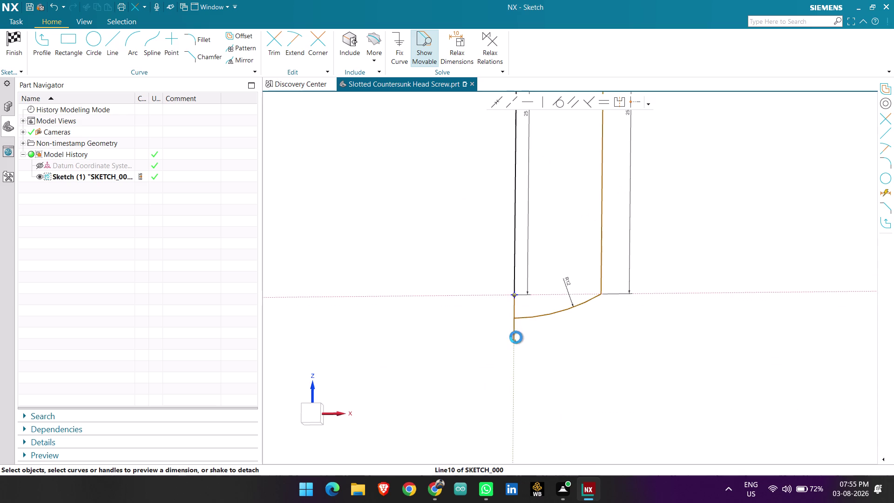
click(267, 45)
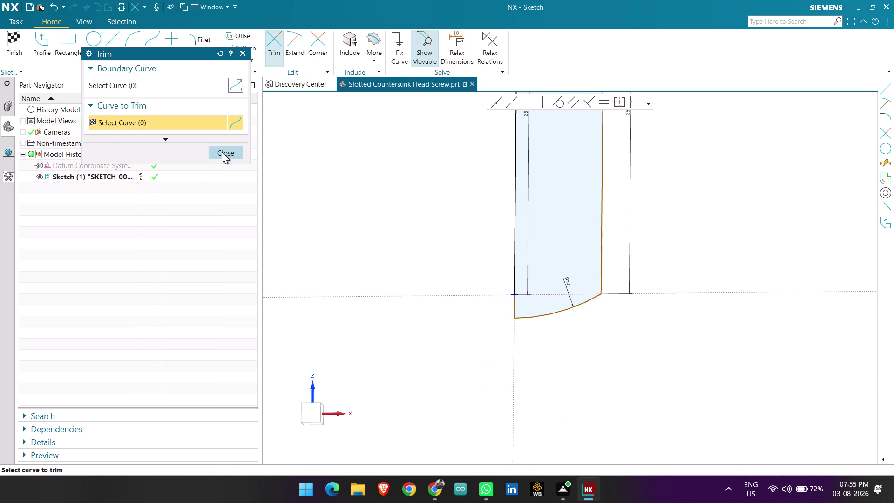
click(222, 152)
scroll(down, 3)
scroll(up, 3)
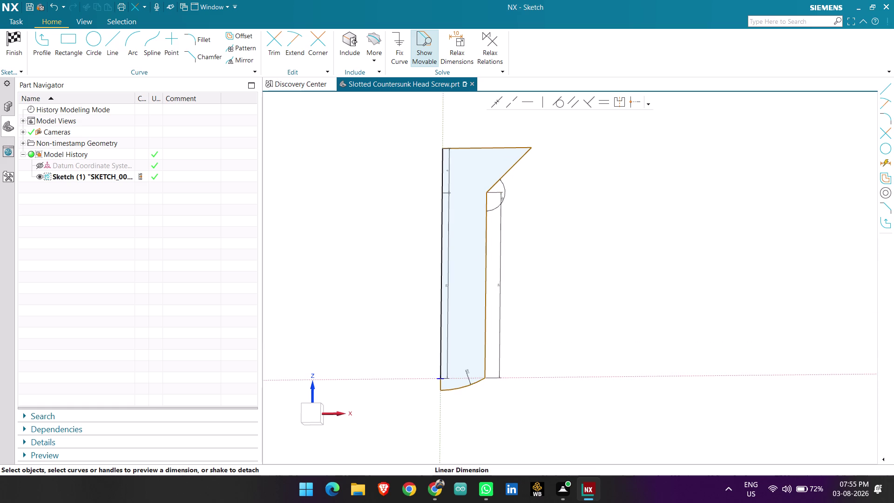
Select the head's top edge, then clear the selection.
click(482, 151)
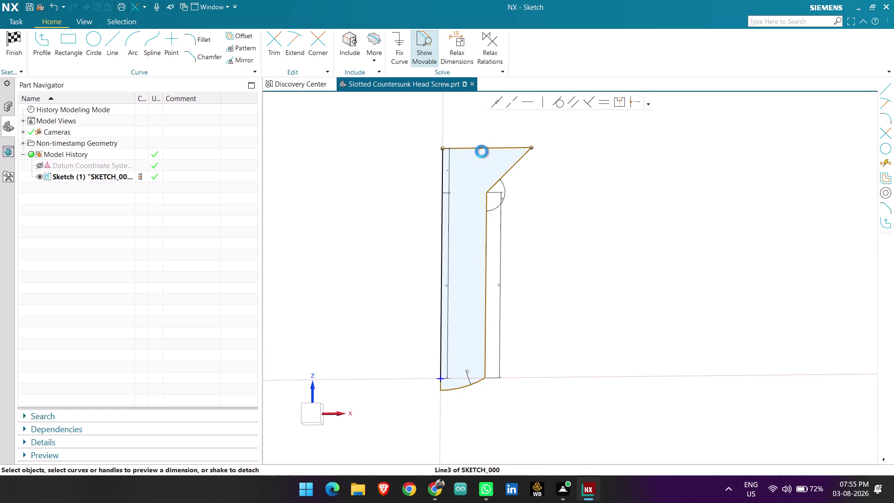
scroll(up, 3)
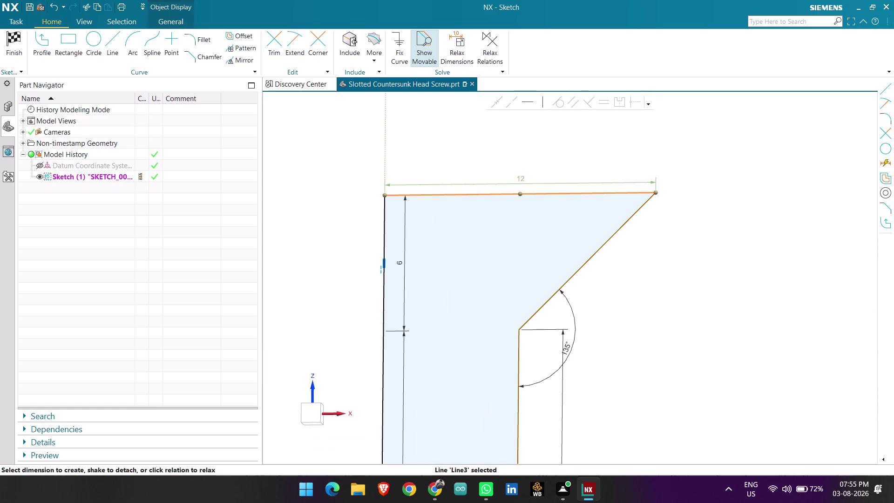
key(Escape)
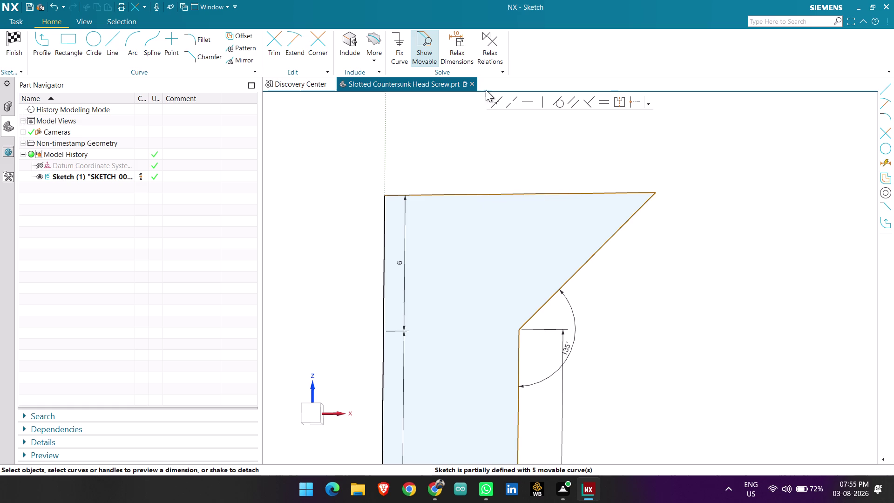
click(528, 100)
Try to constrain the profile's top edge horizontal, then abandon the constraint.
click(512, 195)
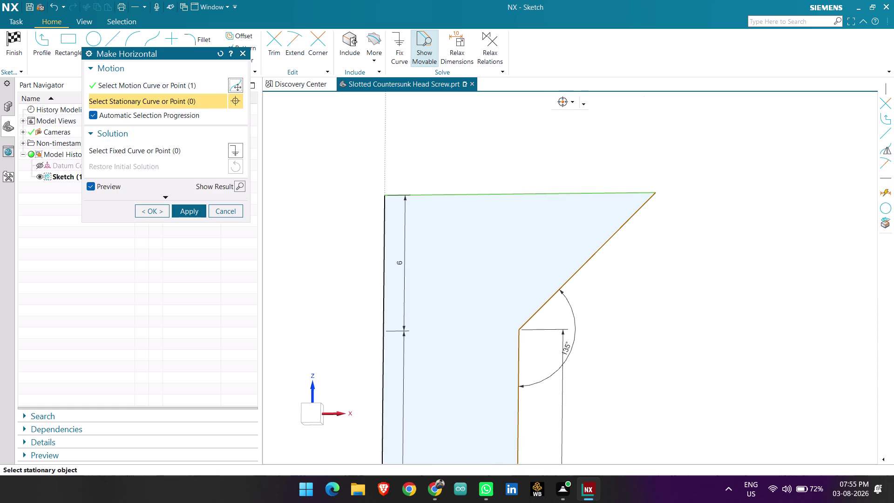
click(195, 211)
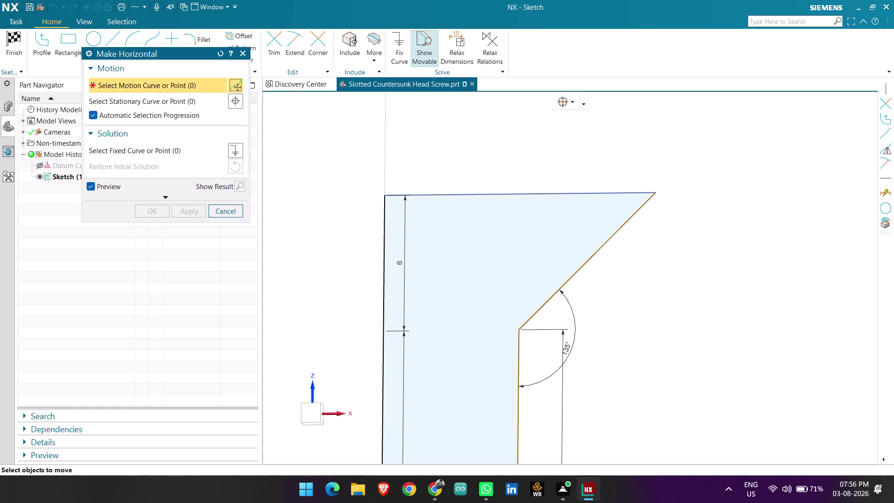
click(235, 210)
Zoom to check the screw half-profile, then finish the sketch.
scroll(down, 3)
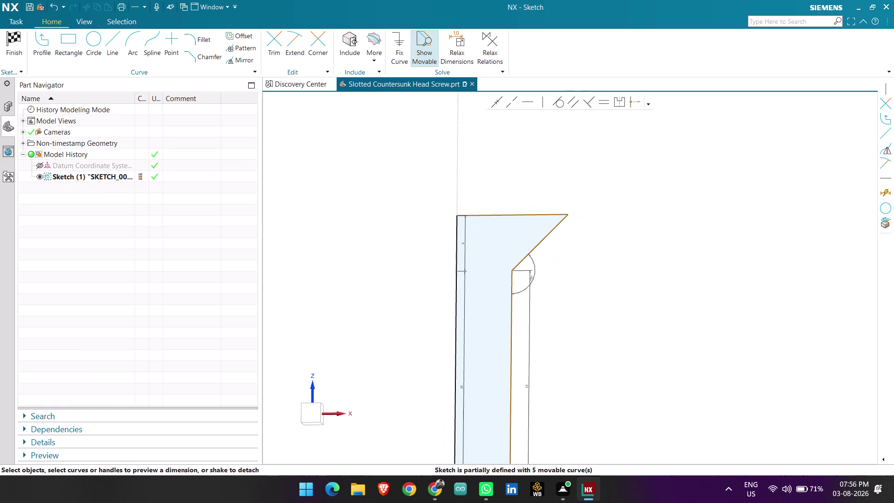
scroll(up, 3)
scroll(down, 3)
scroll(up, 3)
scroll(down, 3)
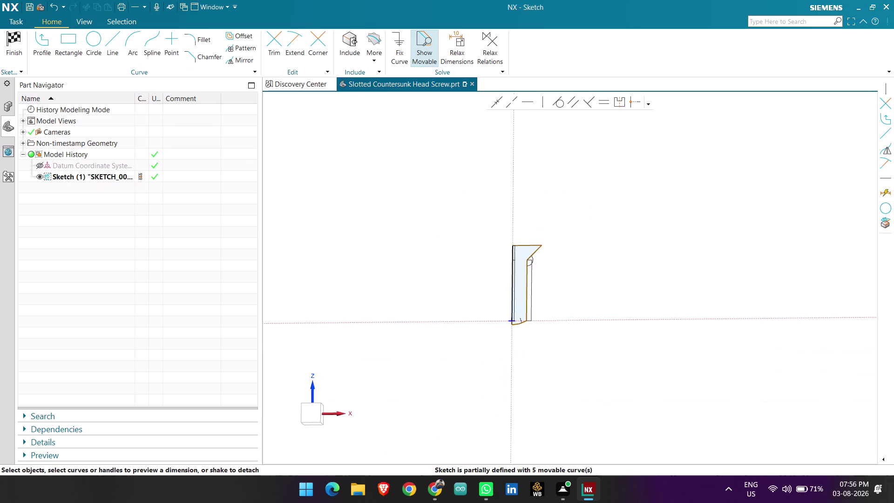
scroll(up, 3)
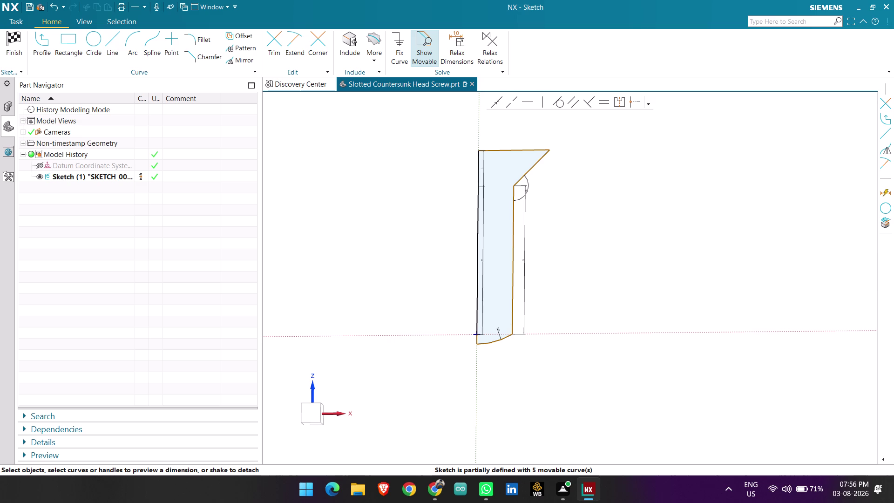
click(14, 40)
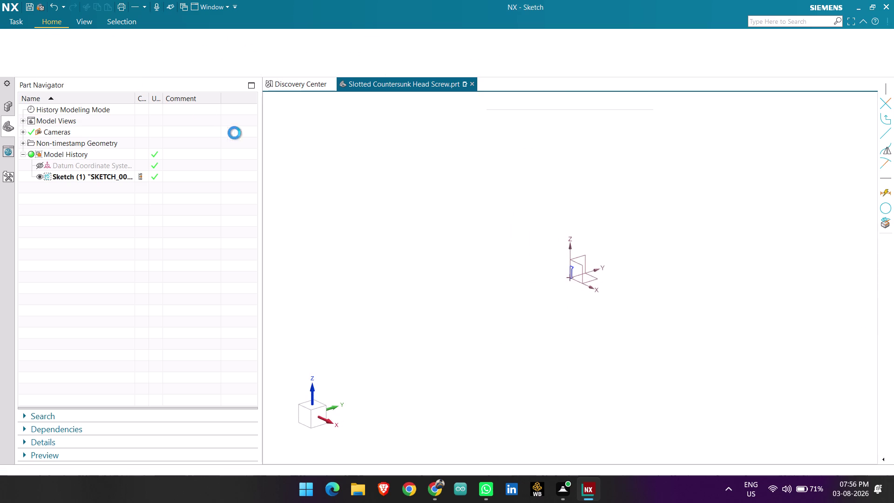
Start a Revolve with the screw half-profile sketch curves selected.
scroll(up, 3)
scroll(up, 3)
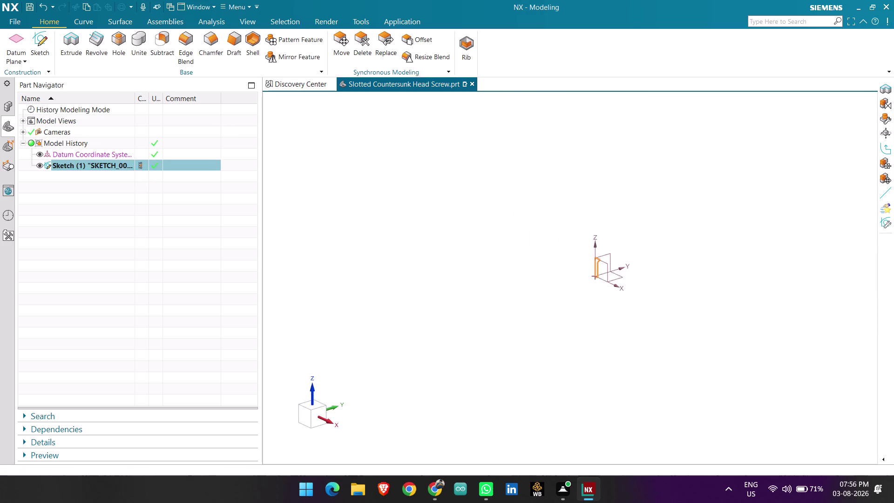
scroll(up, 3)
scroll(up, 3)
scroll(down, 3)
scroll(up, 3)
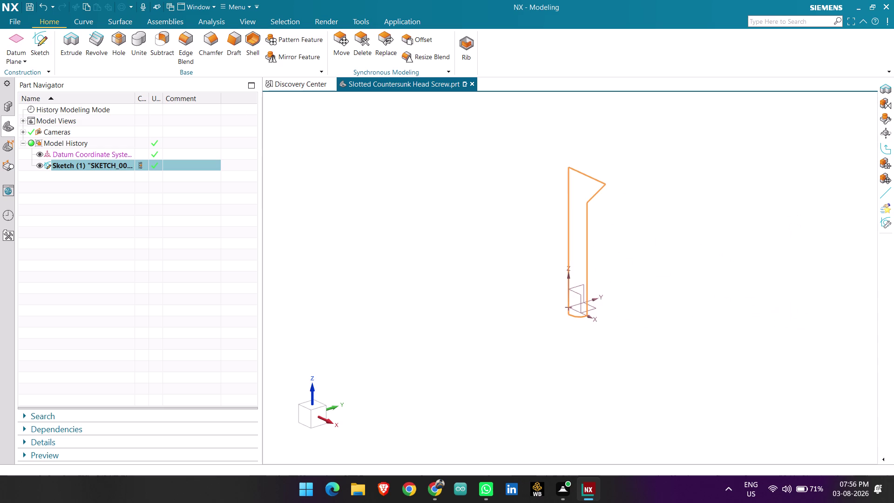
click(103, 45)
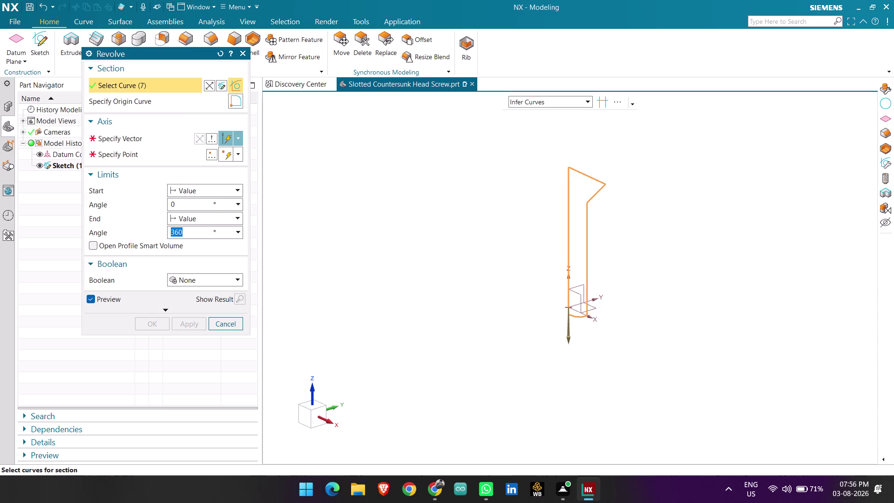
click(151, 145)
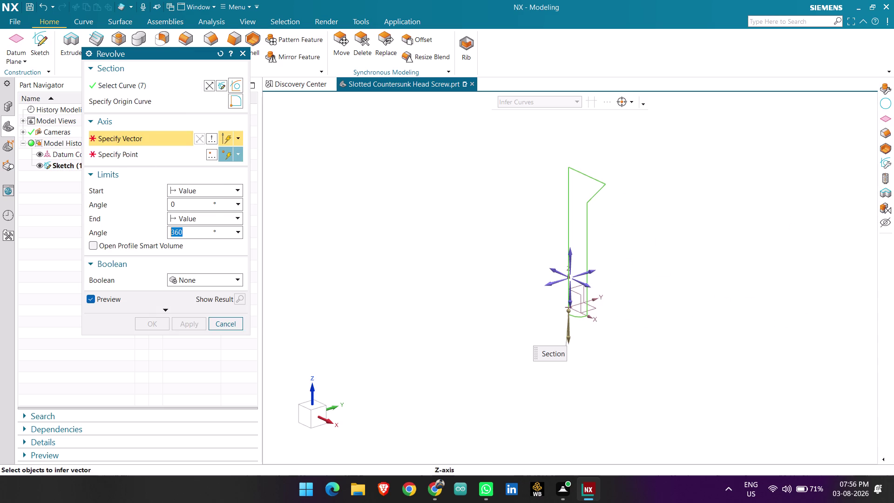
Revolve the profile 0–360° about its vertical line and confirm.
click(569, 234)
scroll(down, 3)
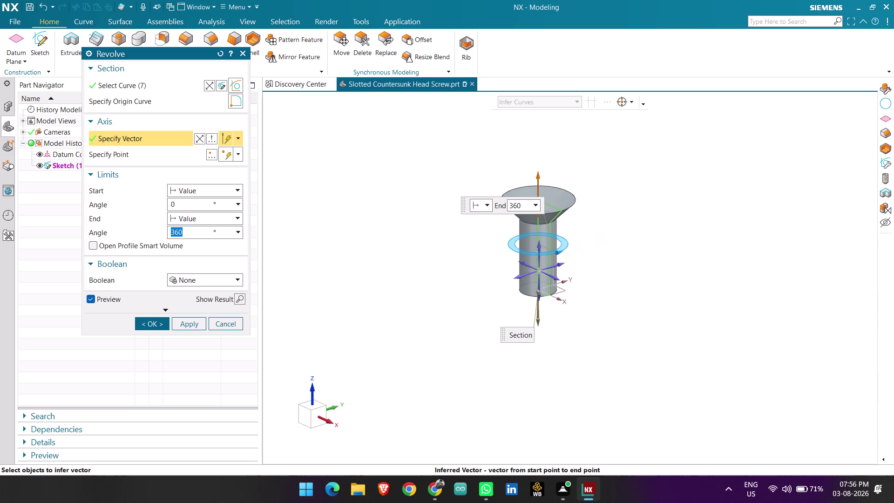
middle_drag(494, 281, 524, 263)
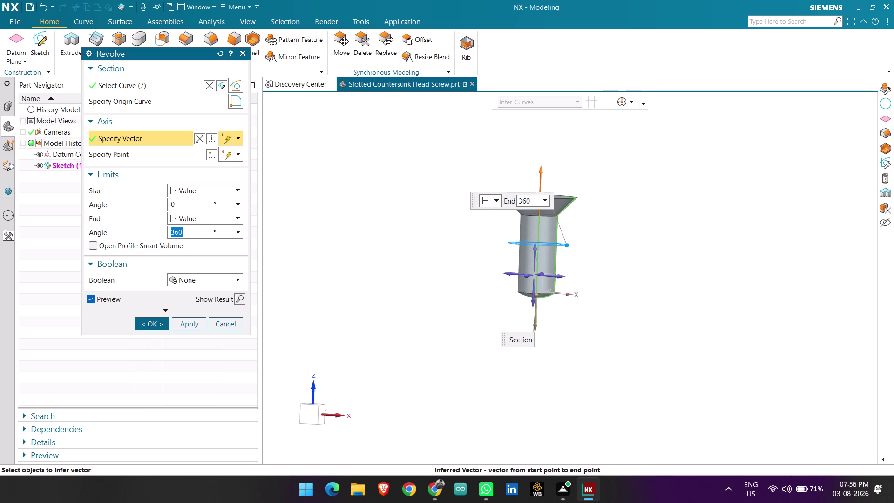
scroll(up, 3)
scroll(up, 3)
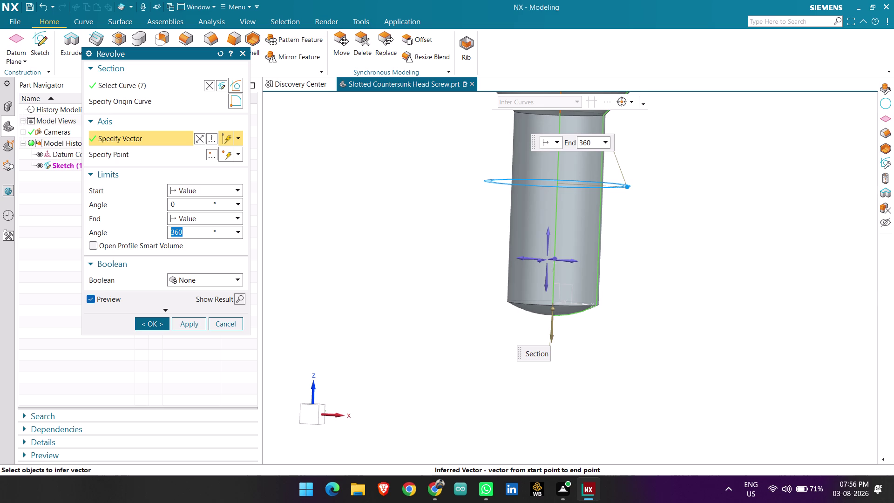
click(155, 325)
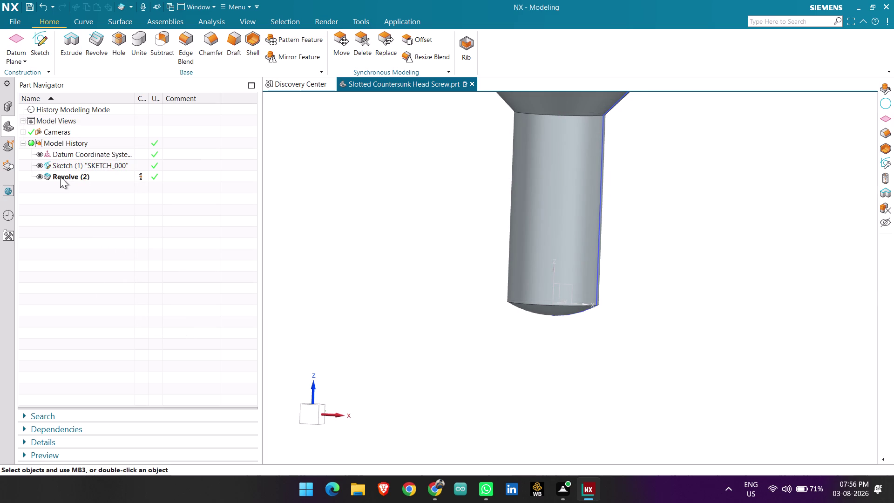
click(81, 166)
right_click(81, 166)
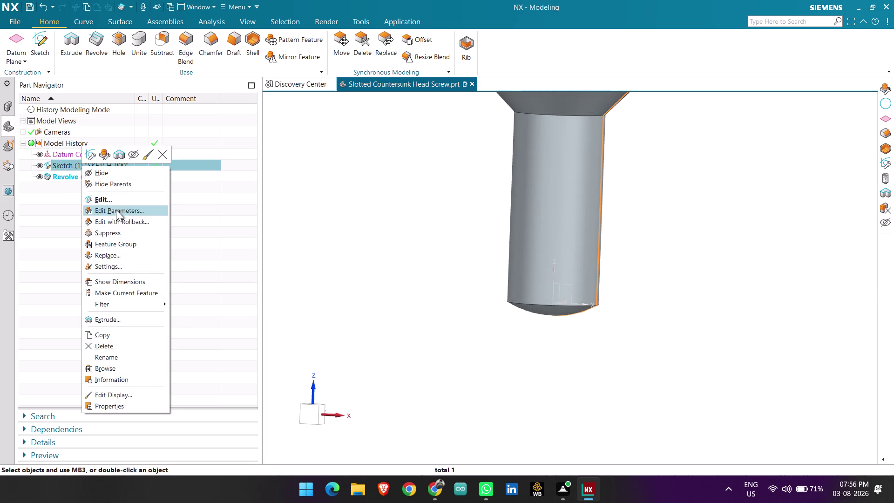
click(129, 222)
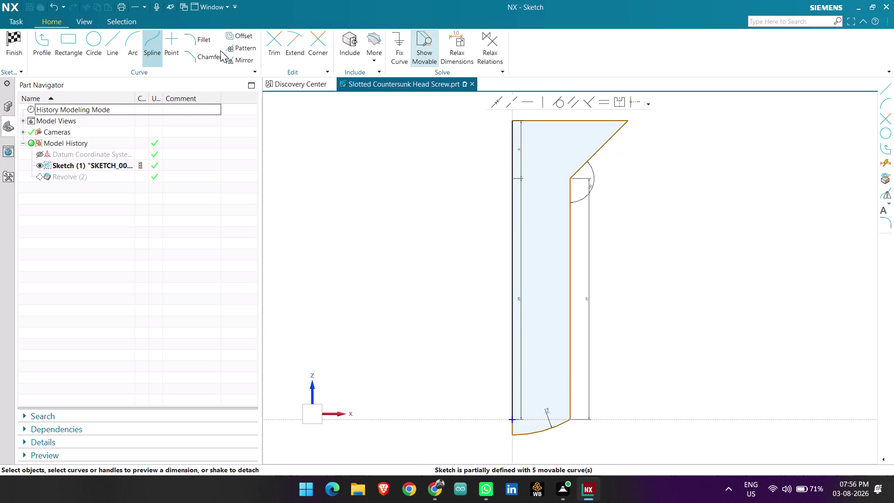
click(113, 44)
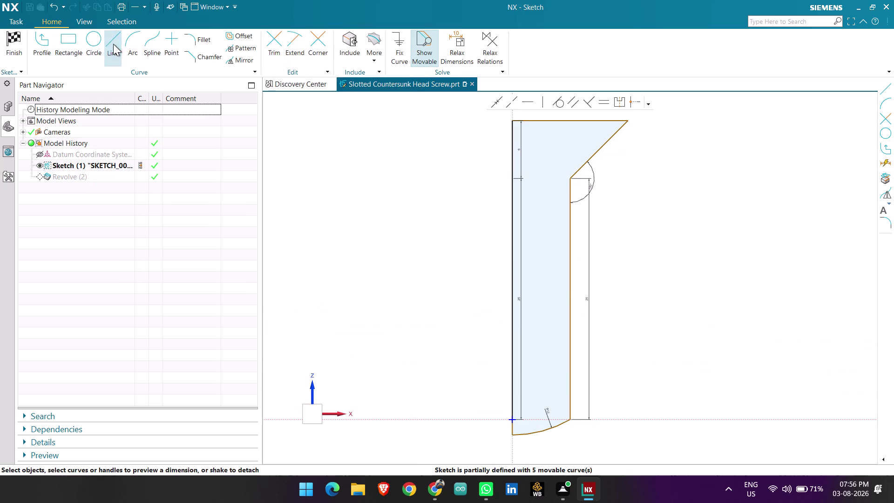
click(571, 297)
click(512, 297)
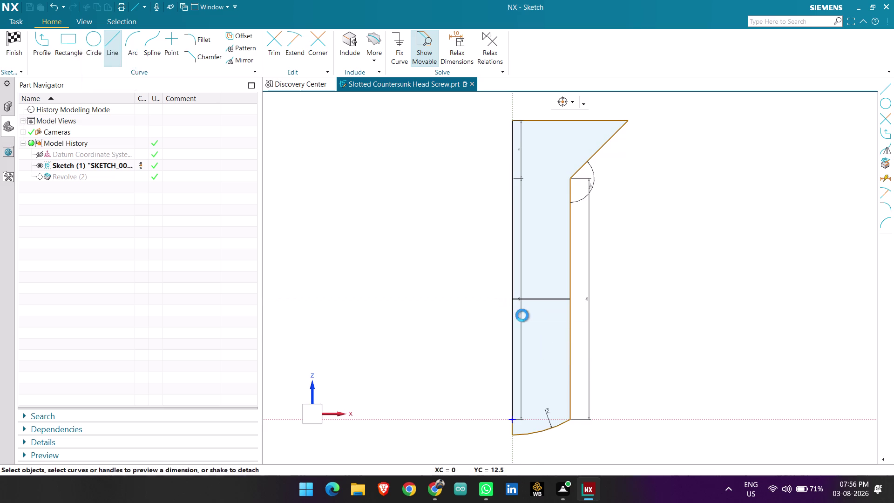
key(Escape)
scroll(up, 3)
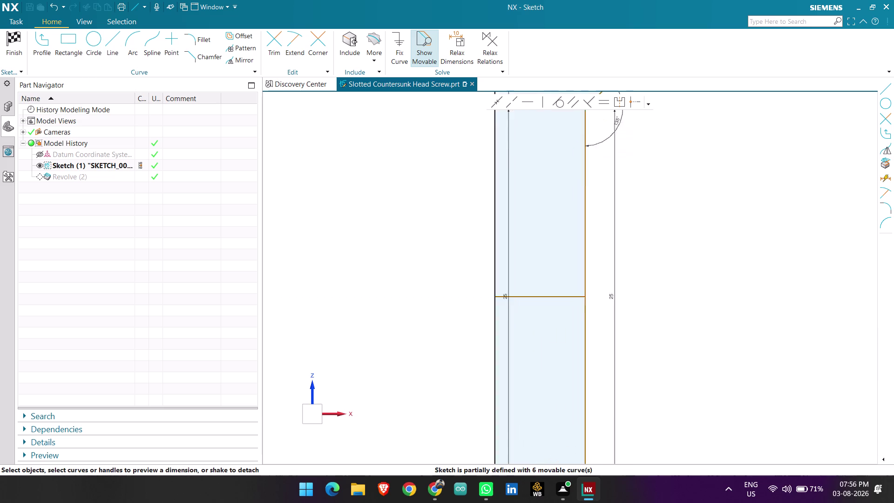
click(536, 297)
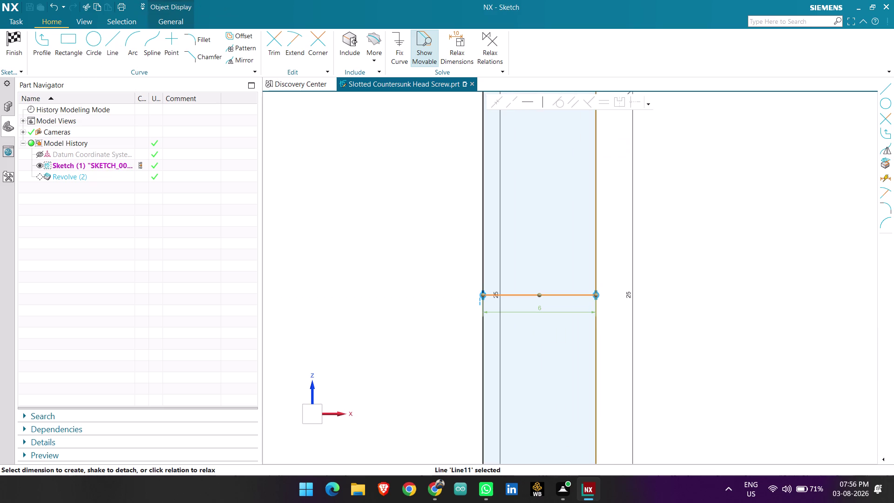
key(Escape)
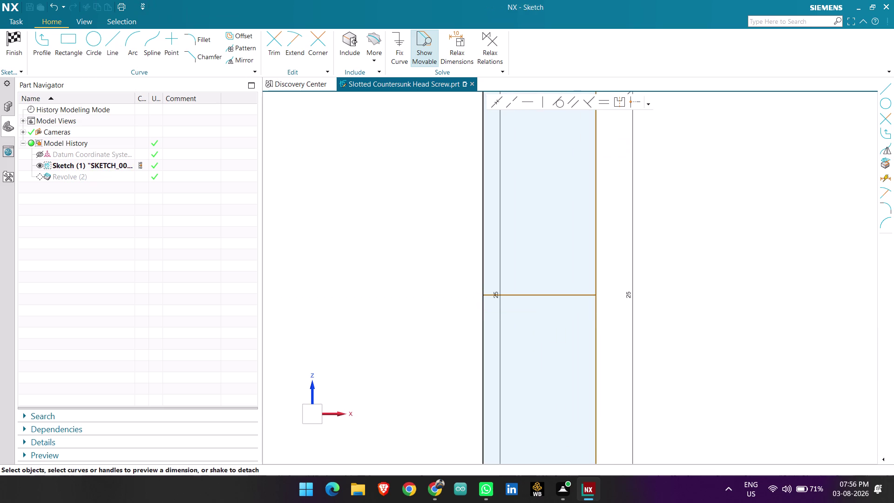
key(ctrl+z)
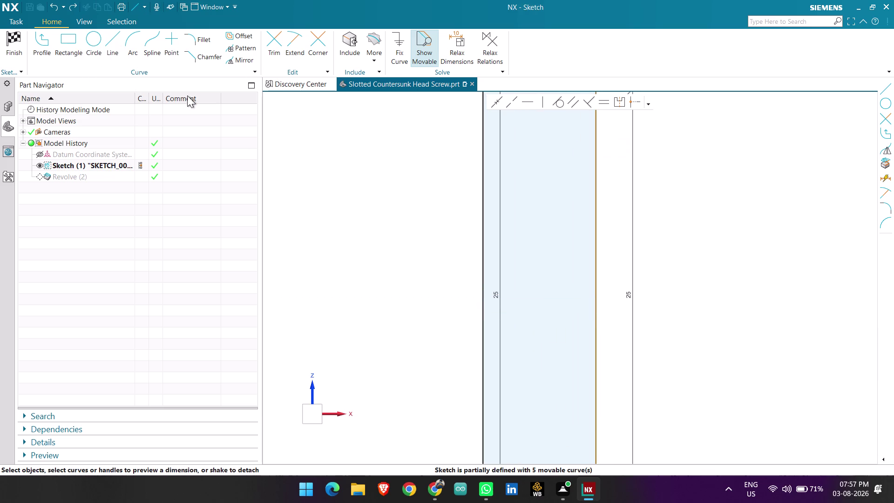
click(19, 55)
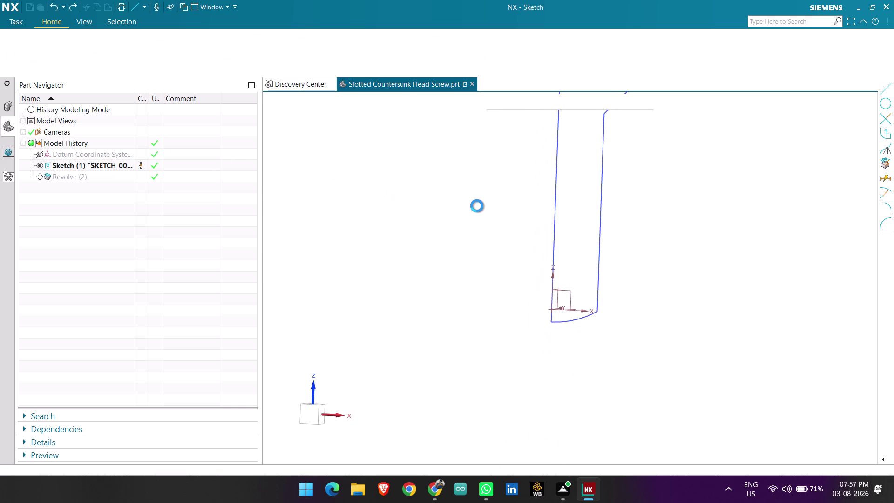
Orbit around the revolved screw and place a new sketch on the Right datum plane.
scroll(down, 3)
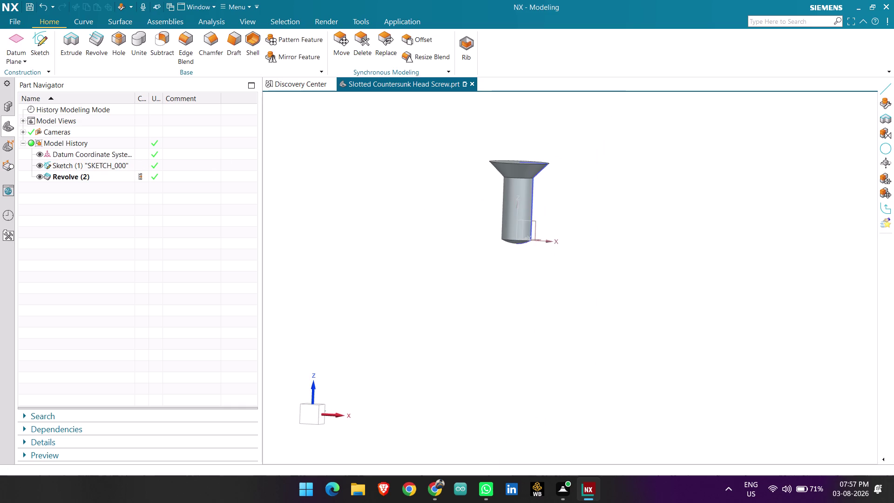
scroll(up, 3)
middle_drag(558, 197, 511, 214)
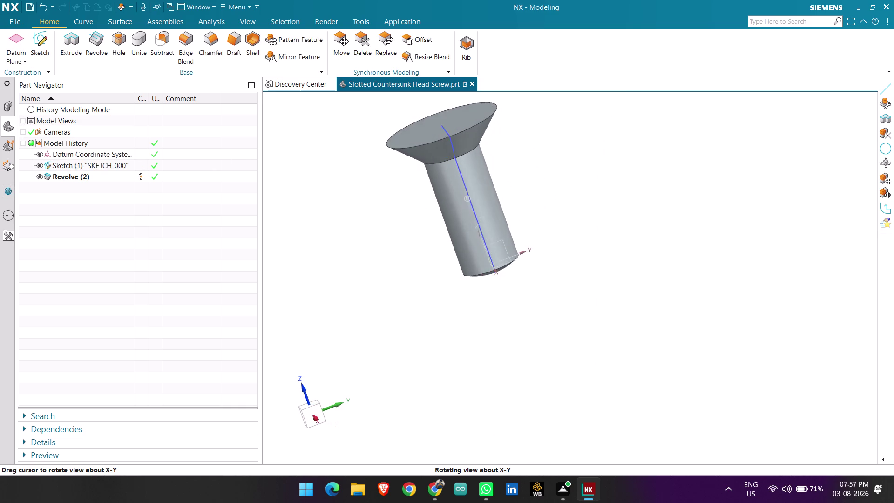
middle_drag(510, 213, 503, 206)
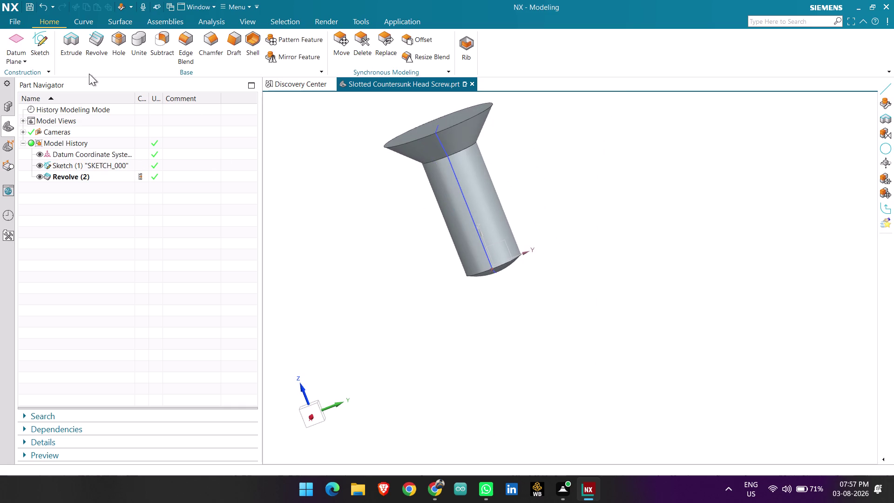
click(33, 42)
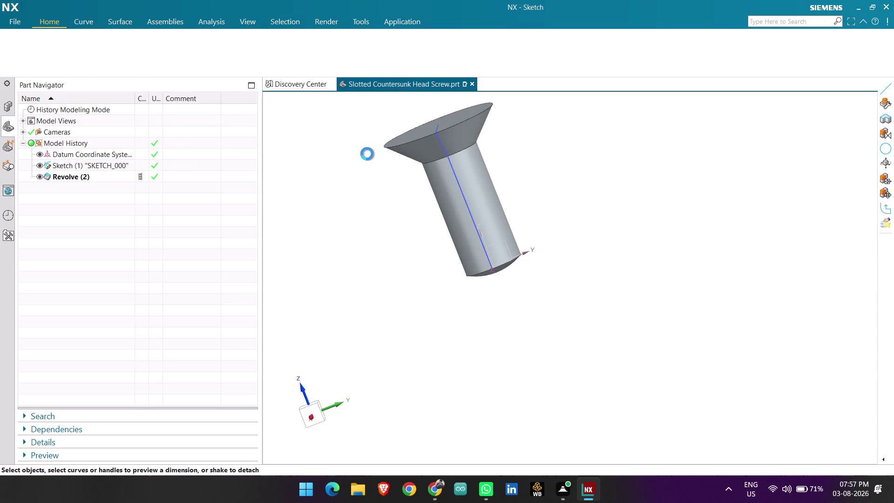
scroll(down, 3)
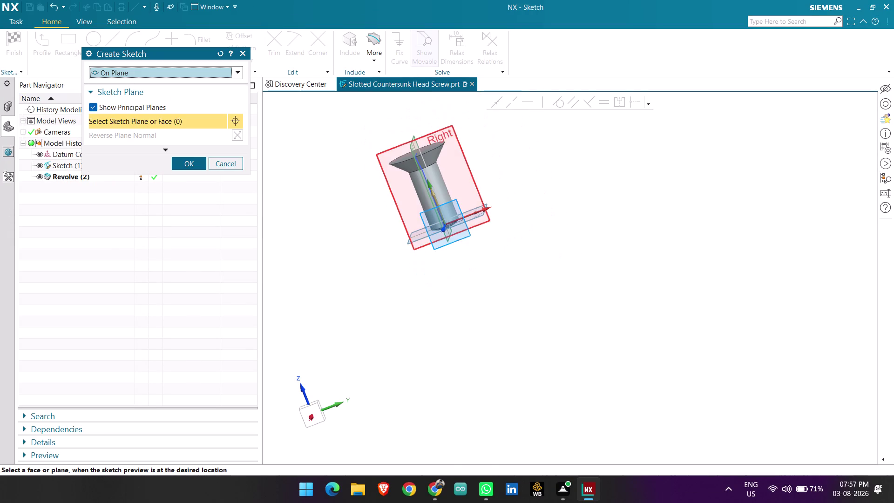
scroll(up, 3)
click(388, 150)
middle_click(388, 151)
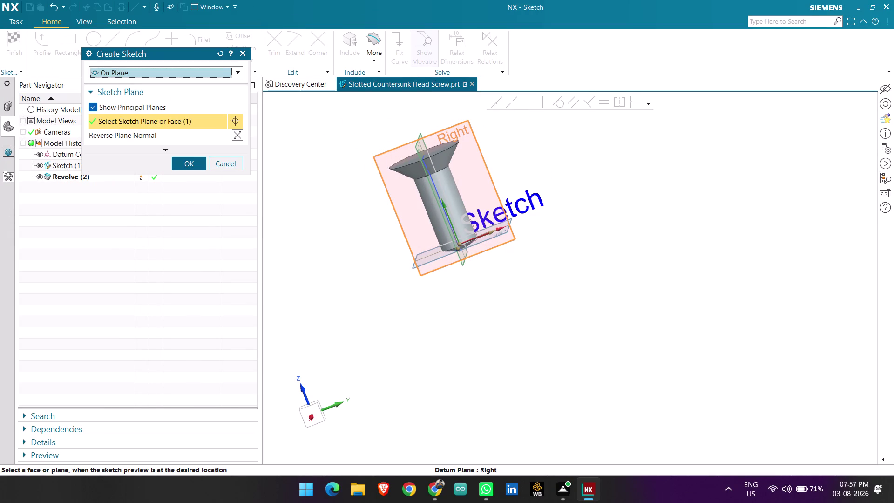
scroll(up, 3)
scroll(up, 3)
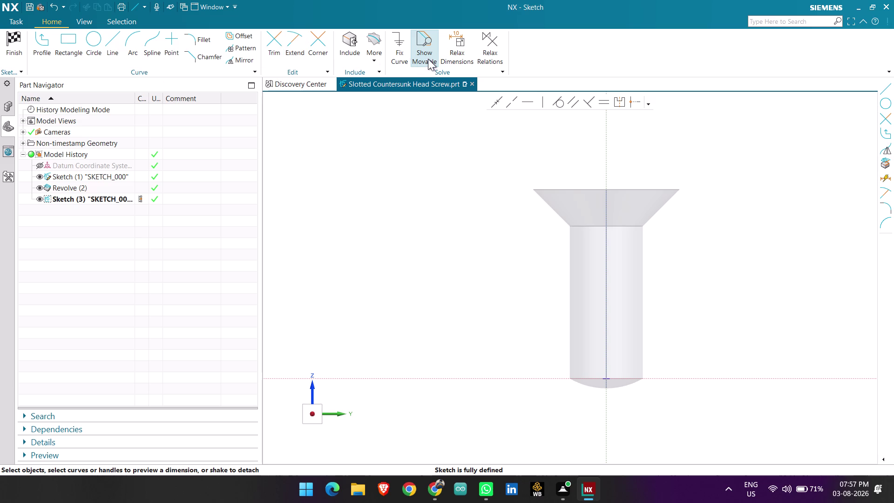
click(381, 45)
Project the screw head's top edge into the new sketch.
click(390, 90)
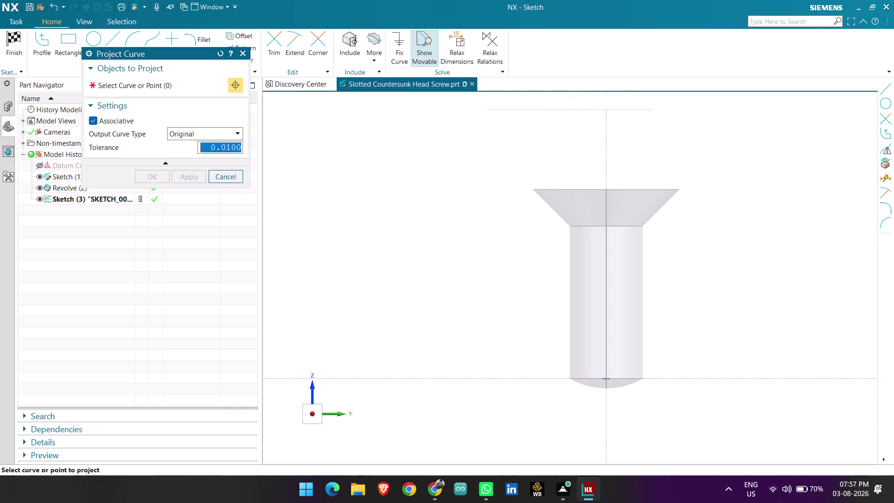
click(579, 192)
click(605, 203)
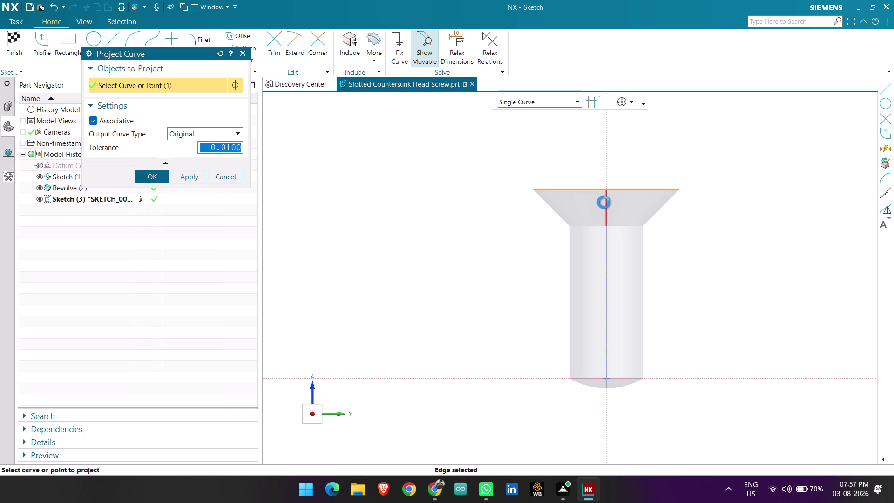
click(159, 175)
scroll(up, 3)
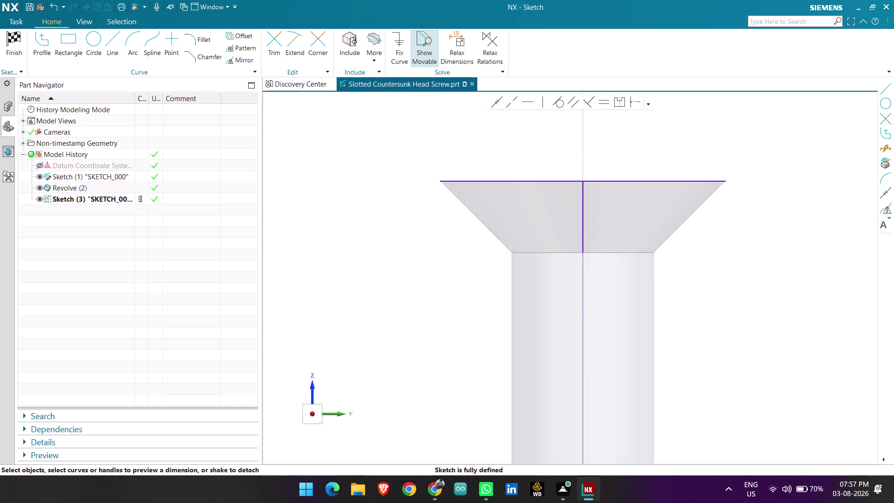
click(110, 42)
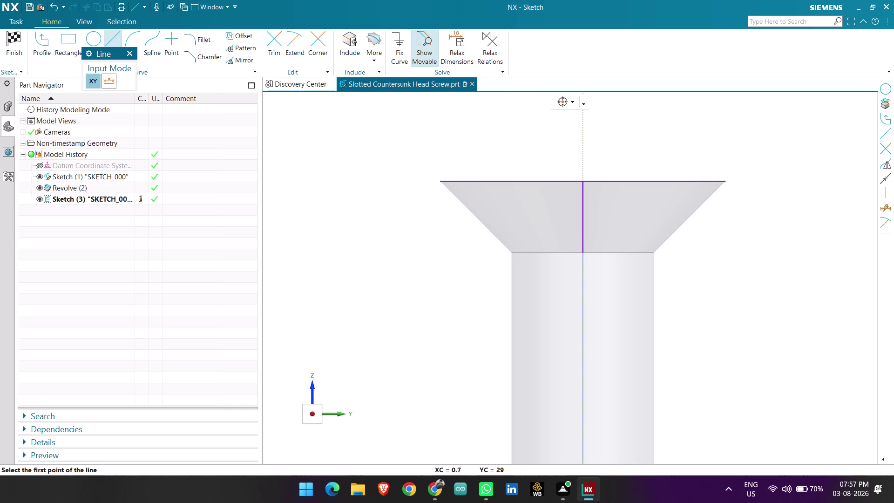
Start a profile line from the top centre with length 2, then undo it.
scroll(up, 3)
click(35, 37)
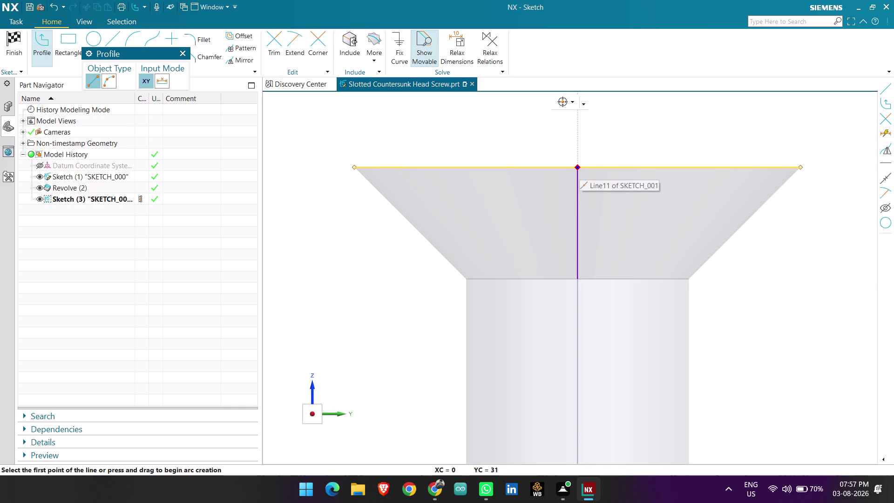
click(580, 168)
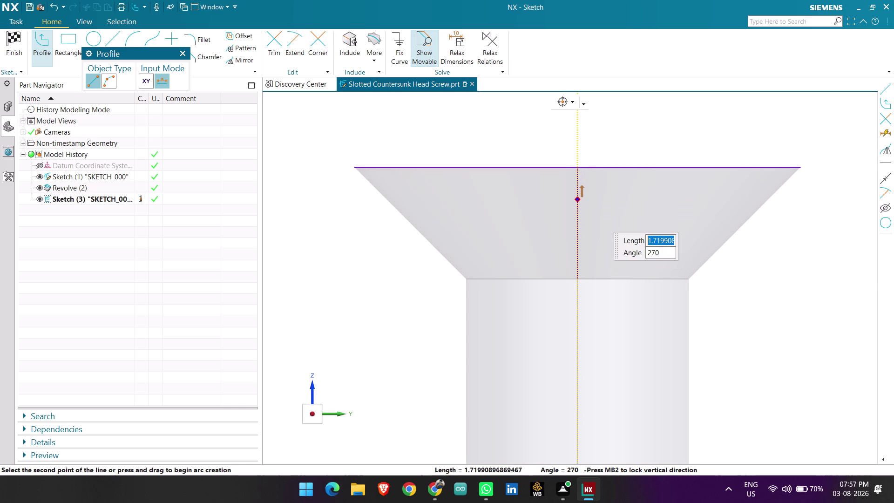
key(2)
key(Return)
key(Return)
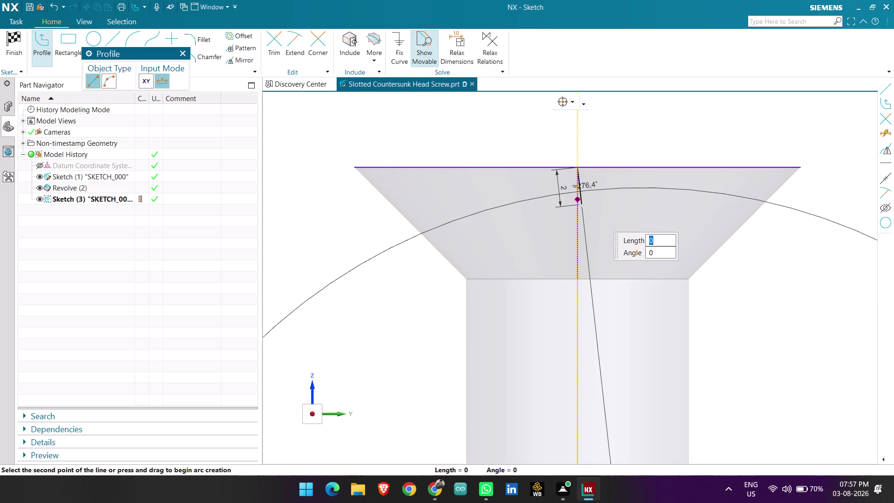
key(ctrl+z)
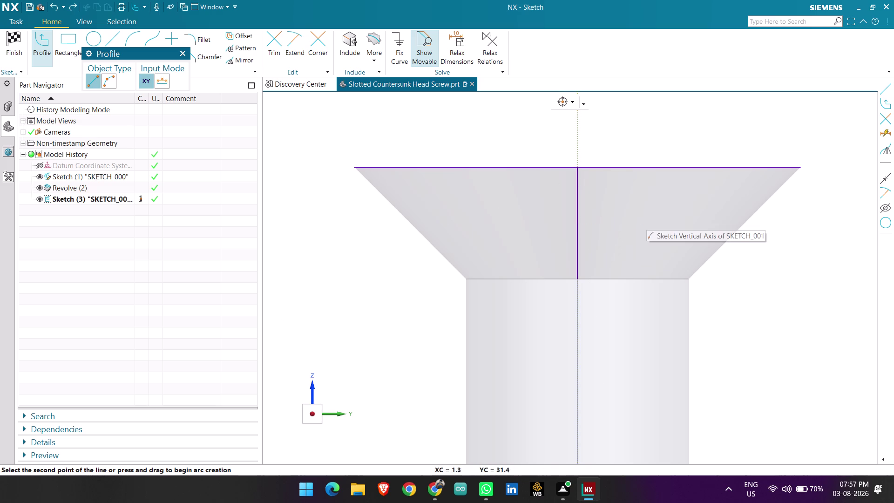
From top centre, draw a 3-deep downward line and a 1-long horizontal line.
click(578, 167)
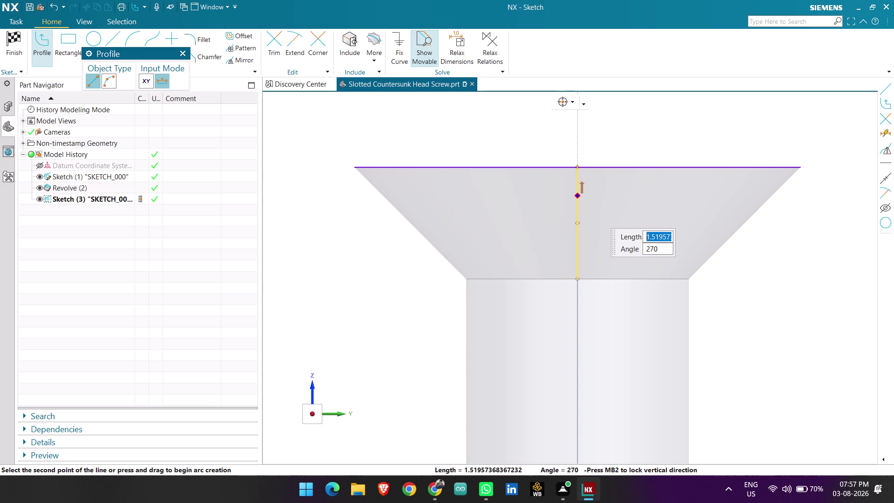
key(2)
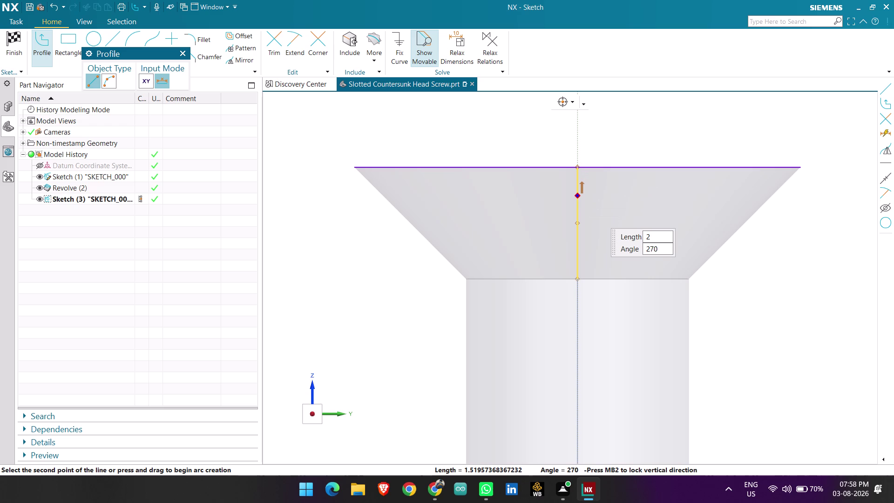
key(BackSpace)
key(3)
key(Return)
key(Return)
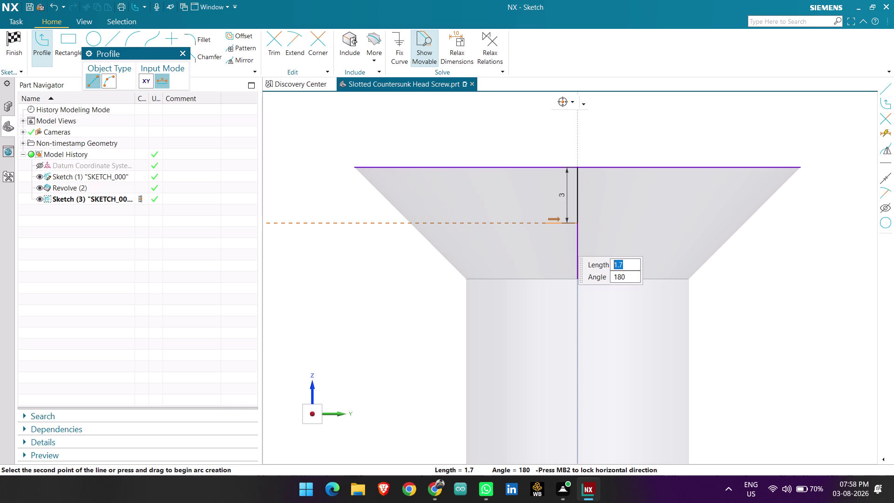
key(1)
key(Return)
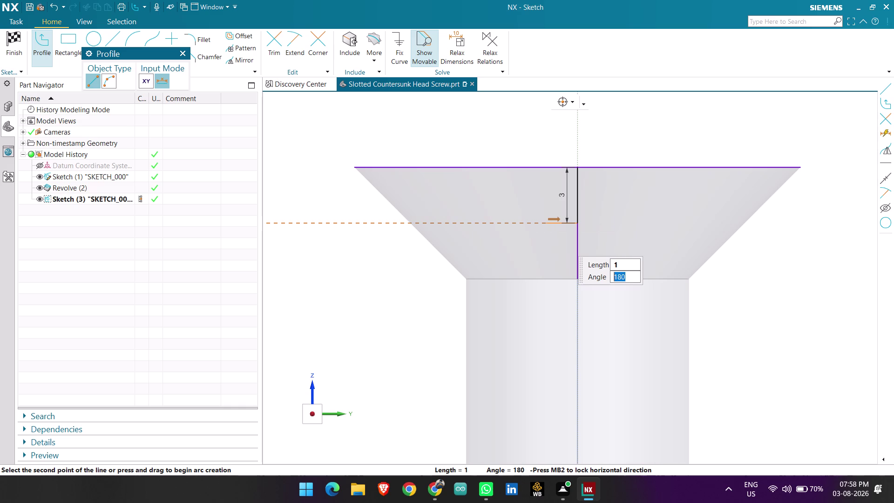
key(Return)
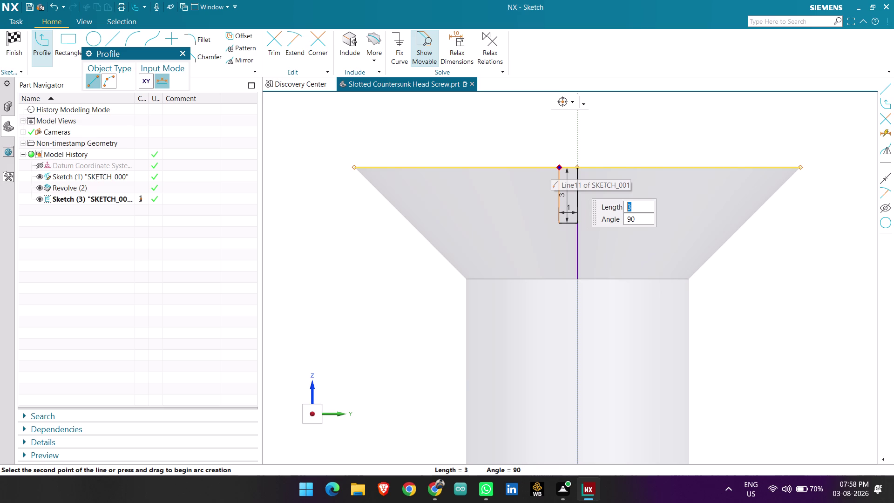
Close the slot outline back up to the head's top edge.
click(559, 166)
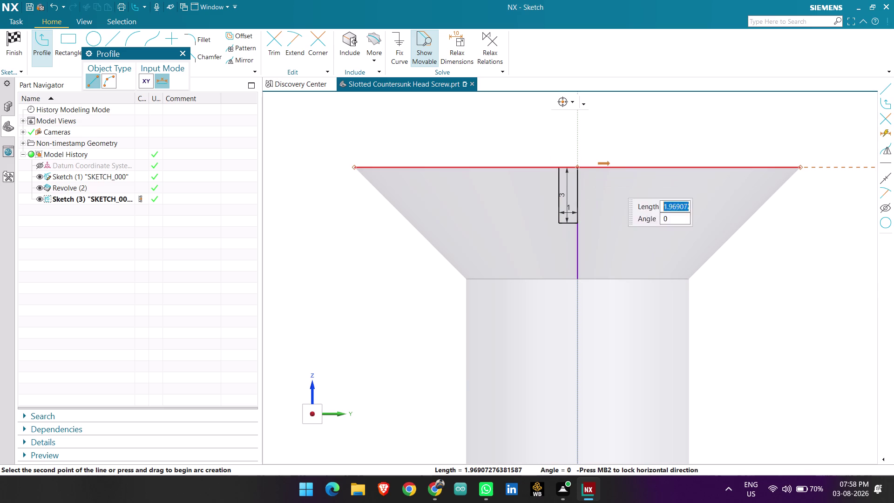
click(577, 166)
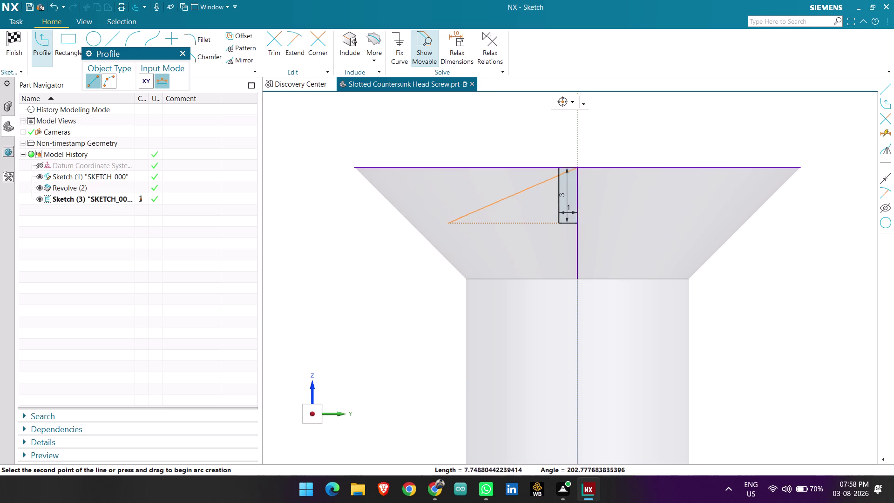
key(Escape)
key(Escape)
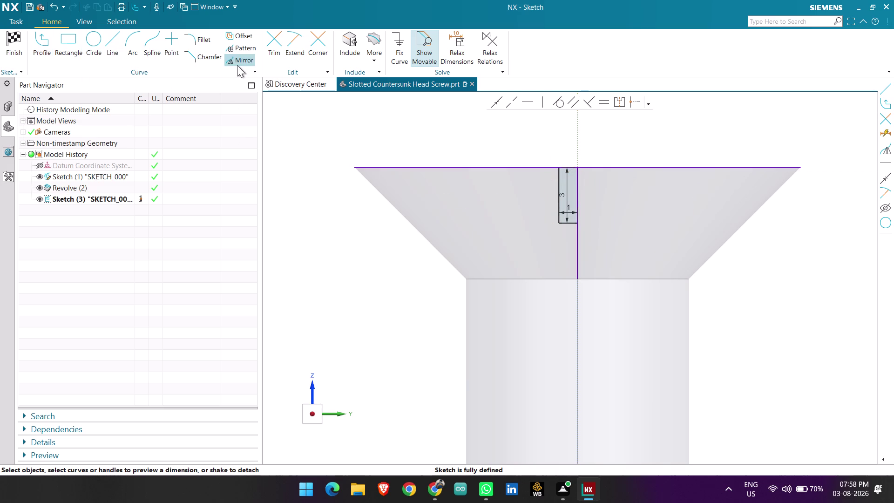
click(237, 65)
Mirror the three slot lines across the vertical centre axis, converting the axis to reference.
scroll(up, 3)
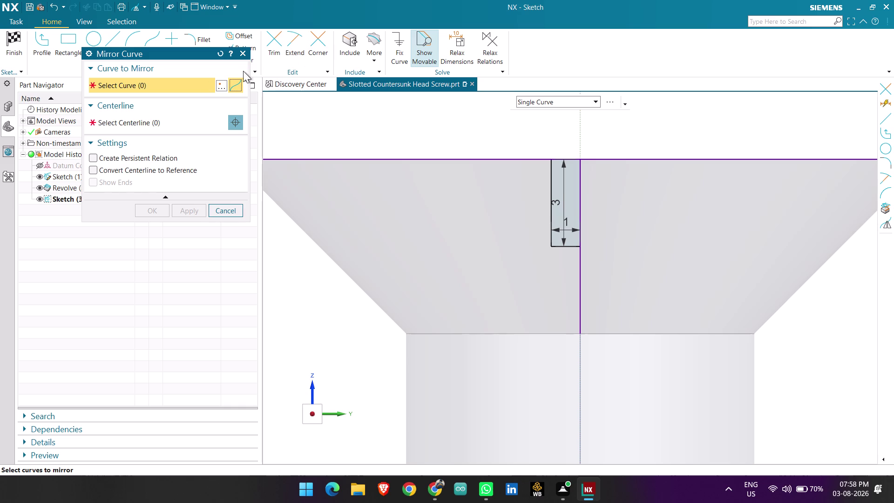
click(91, 169)
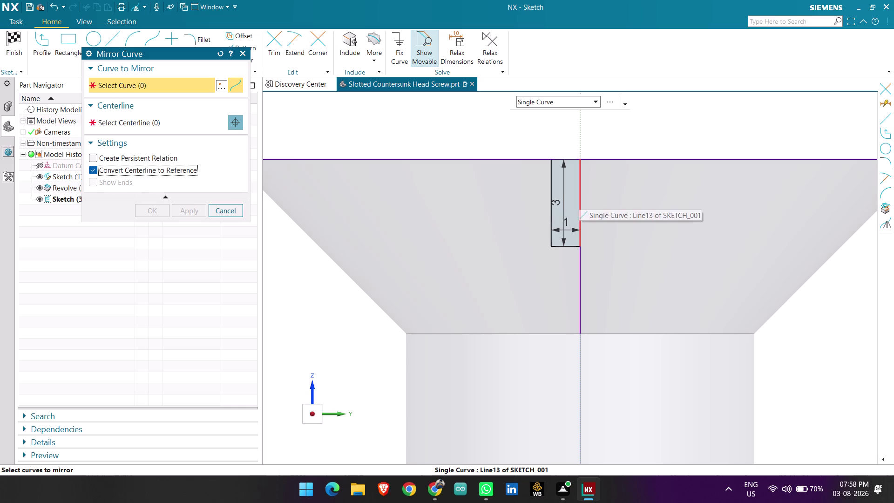
click(189, 124)
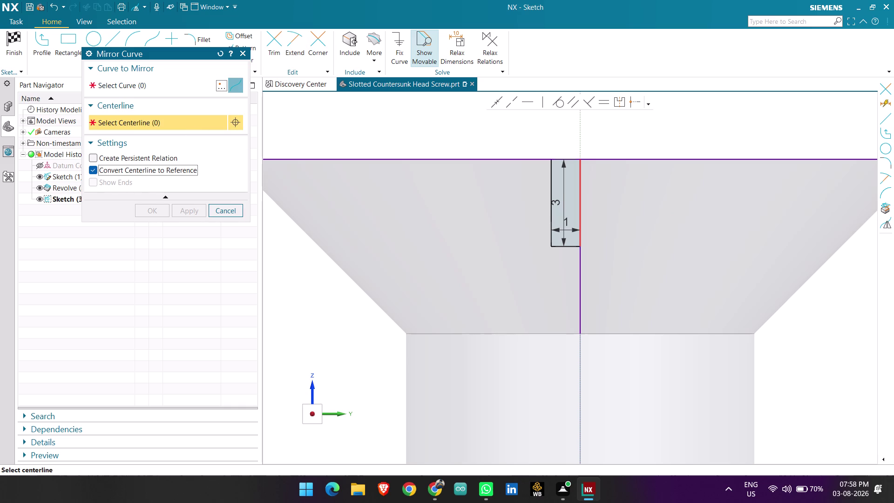
click(580, 192)
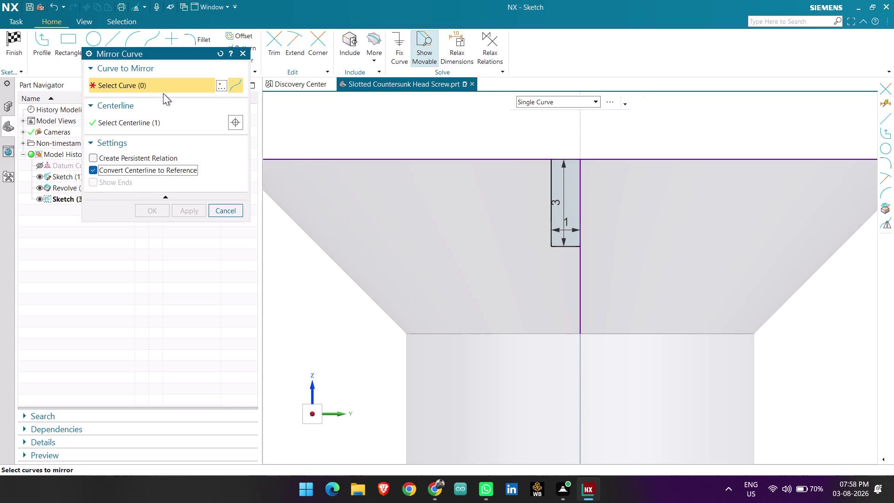
click(549, 198)
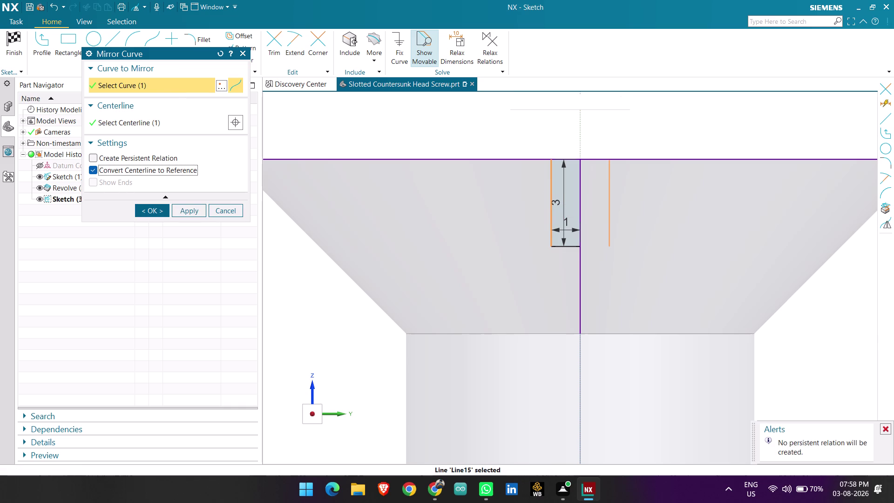
click(560, 247)
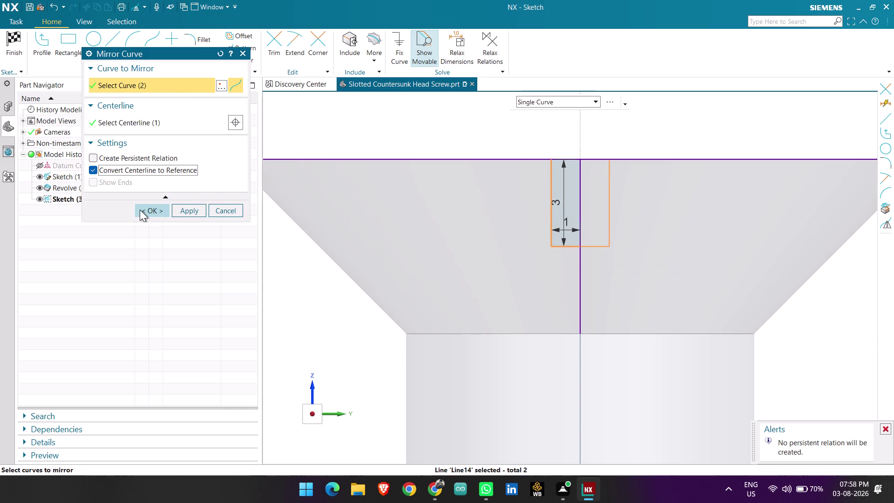
scroll(up, 3)
click(559, 165)
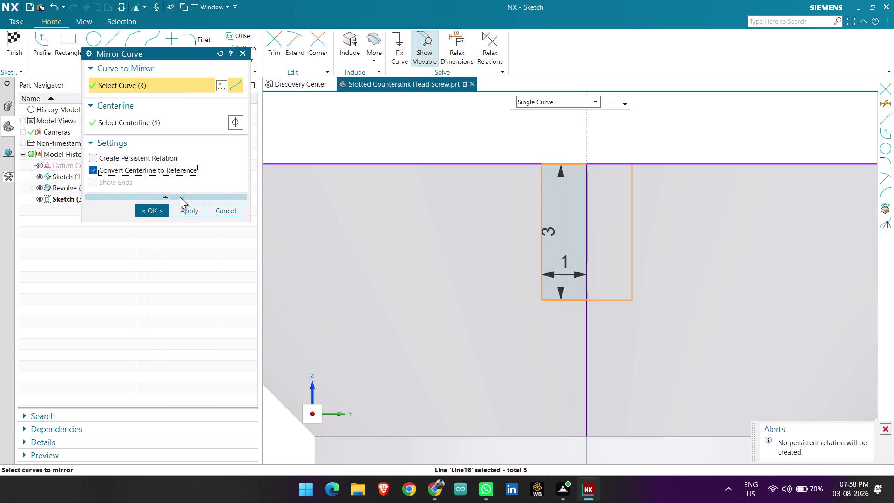
click(155, 212)
Finish the slot sketch and return to modeling.
scroll(down, 3)
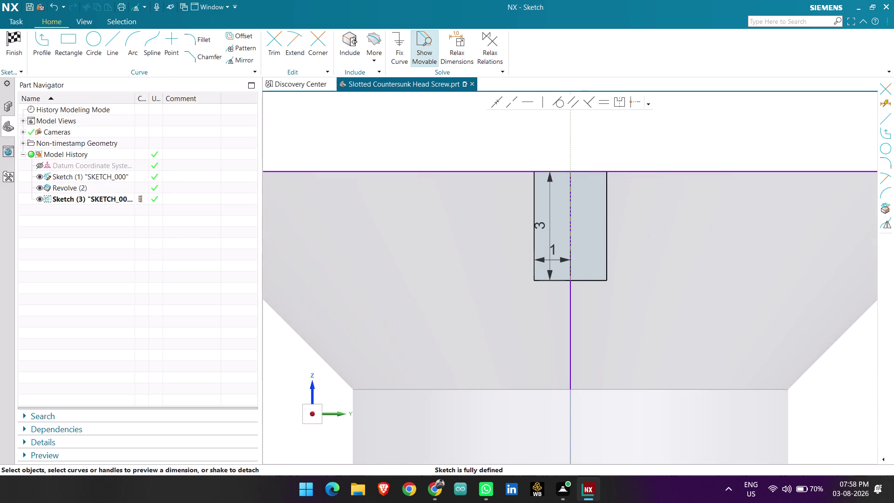
key(Escape)
key(Escape)
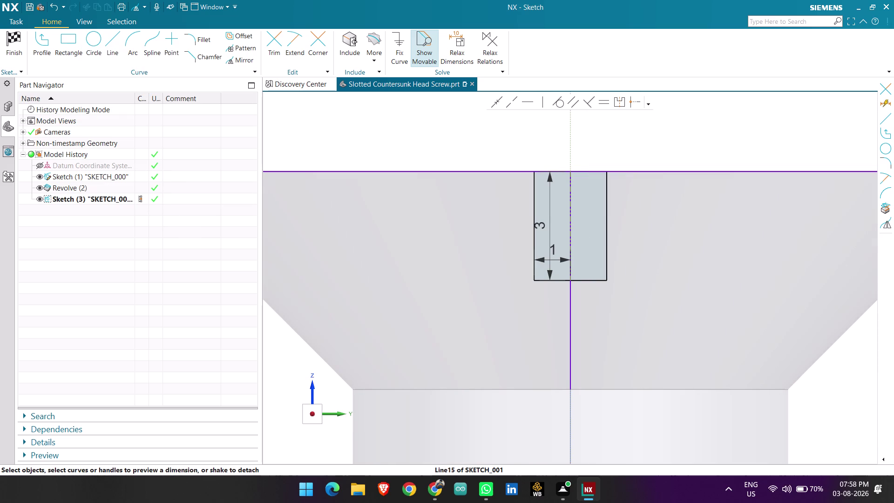
scroll(down, 3)
click(21, 50)
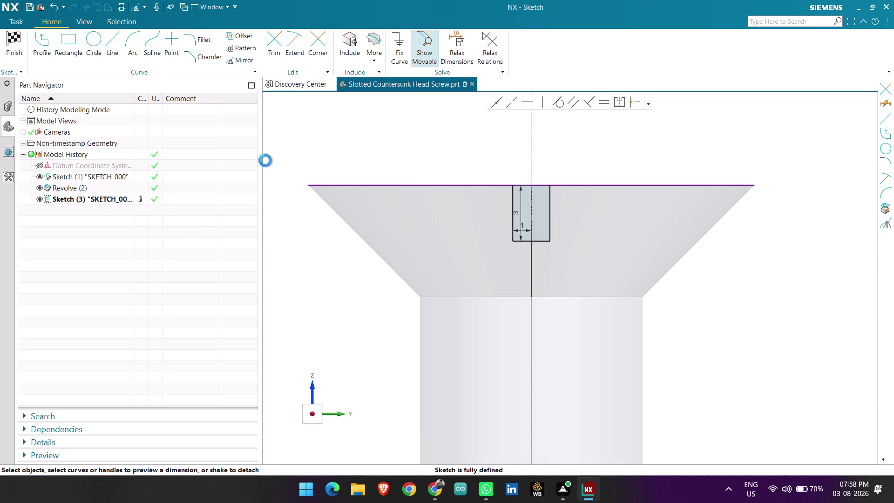
scroll(up, 3)
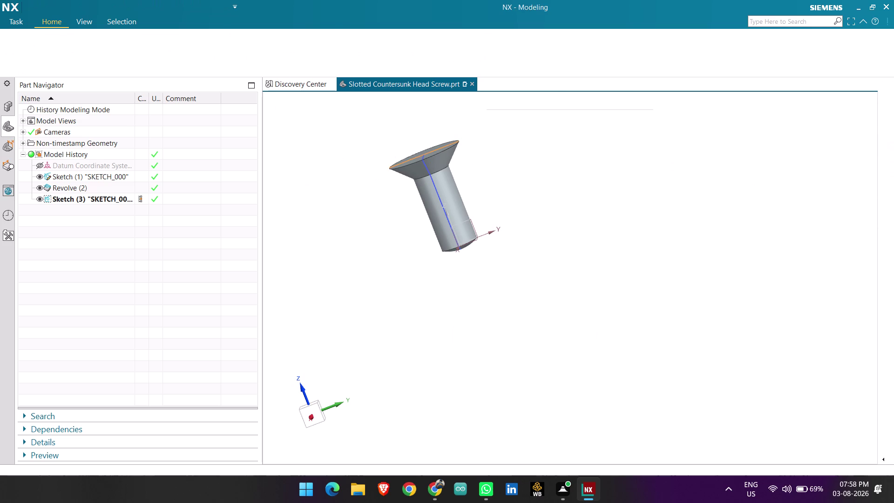
Extrude the slot sketch Through All with Boolean Subtract to cut the head.
click(73, 50)
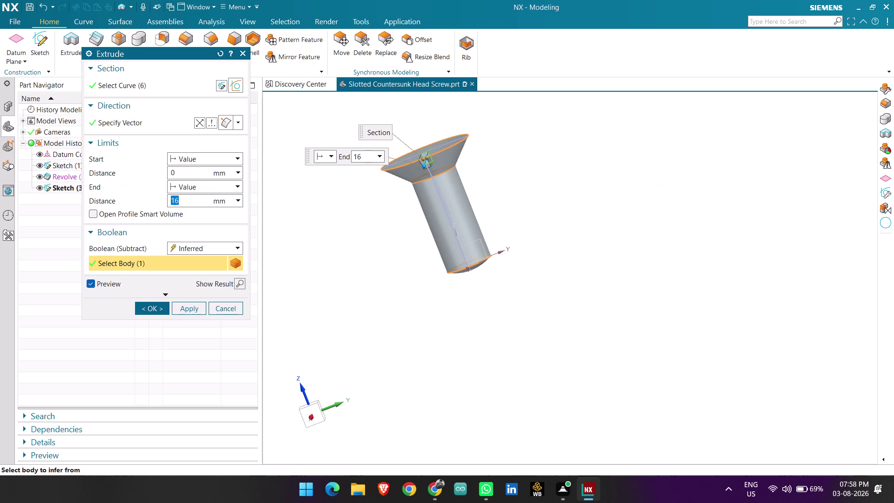
middle_drag(382, 217, 373, 242)
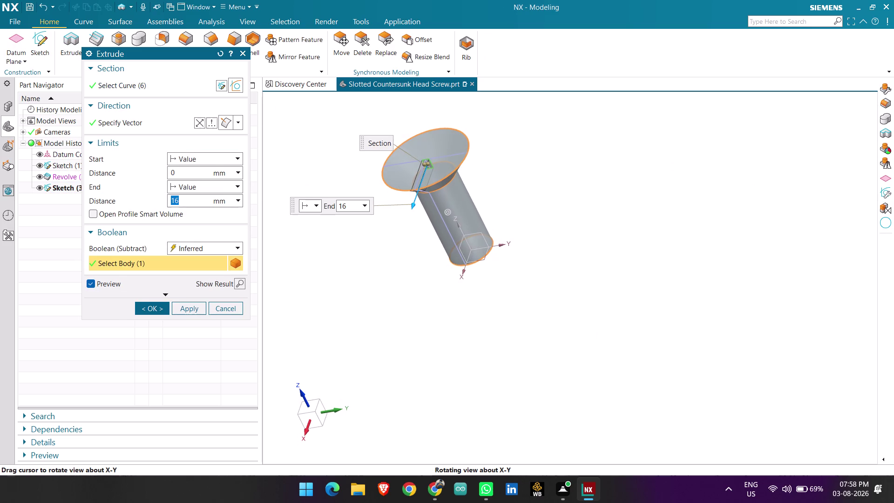
middle_drag(373, 242, 373, 241)
click(206, 158)
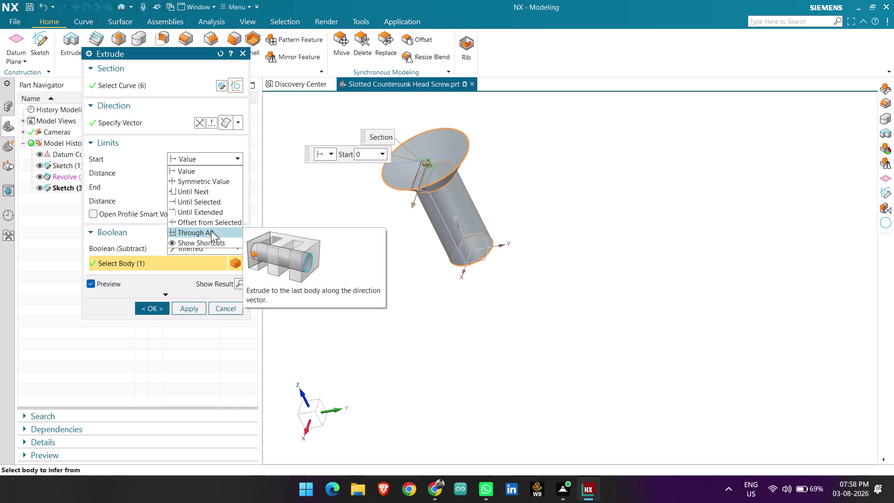
click(211, 231)
click(153, 297)
middle_drag(390, 281, 446, 254)
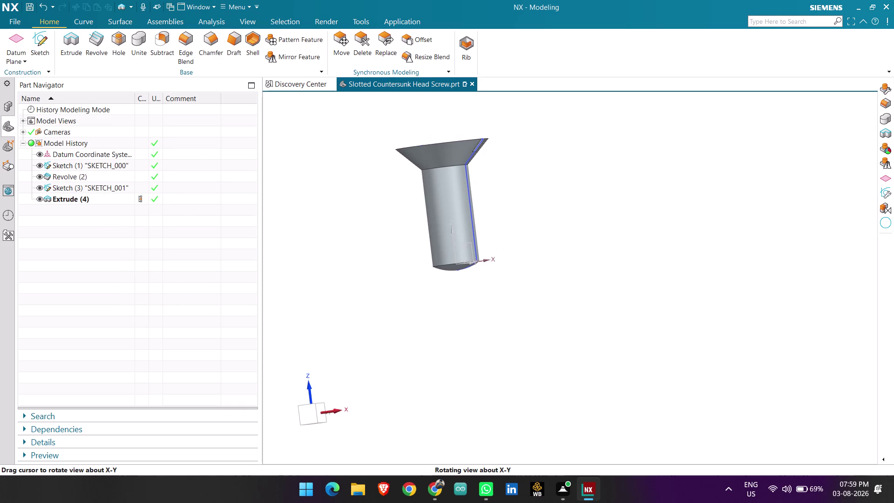
click(37, 191)
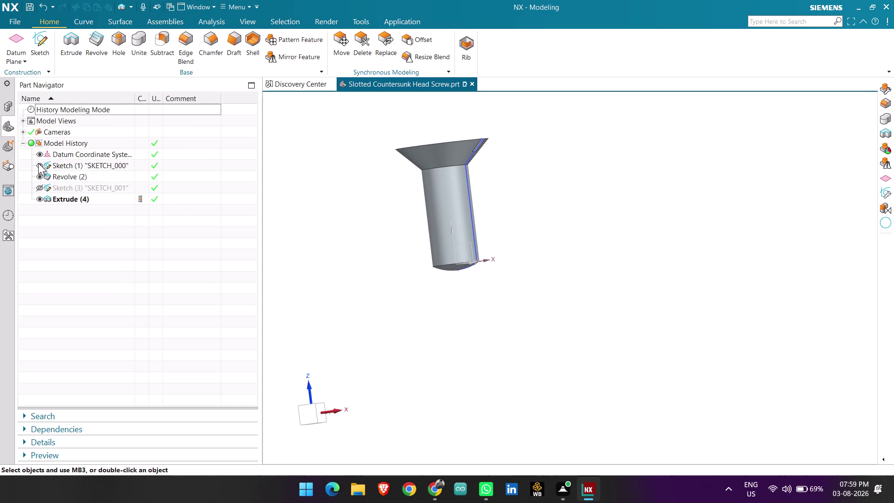
click(38, 163)
scroll(down, 3)
scroll(up, 3)
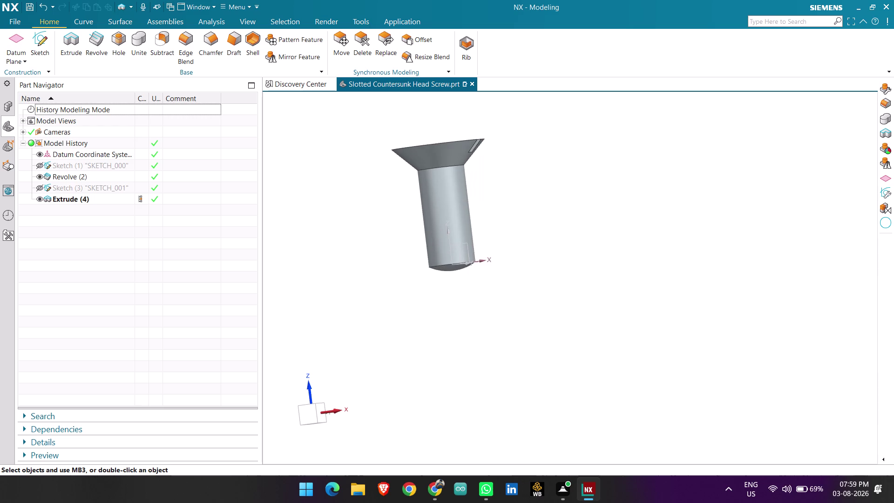
scroll(up, 3)
middle_drag(500, 197, 493, 191)
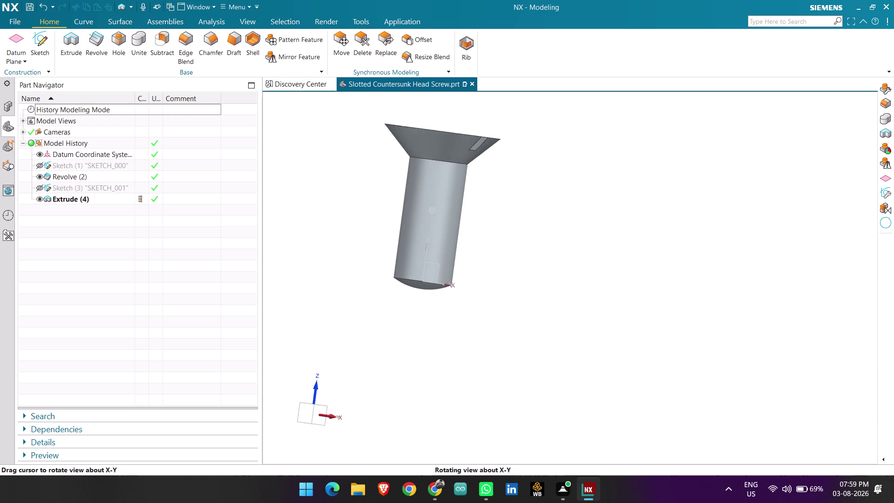
middle_drag(493, 190, 493, 191)
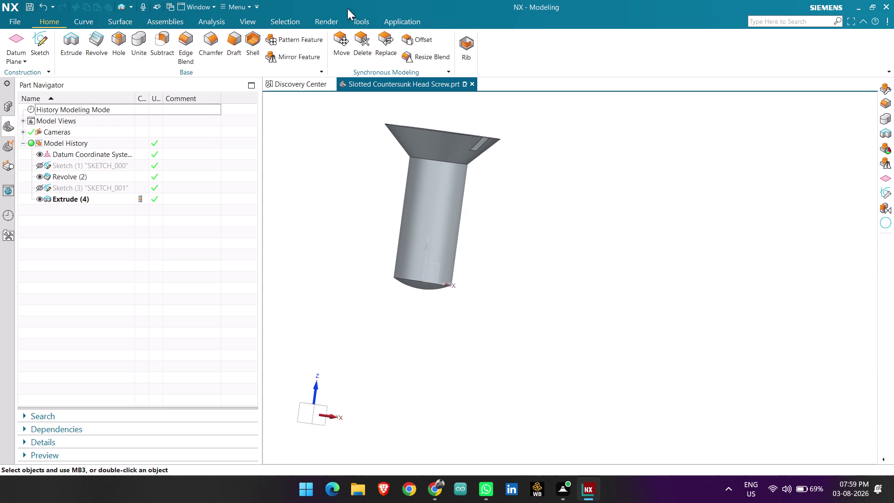
click(117, 23)
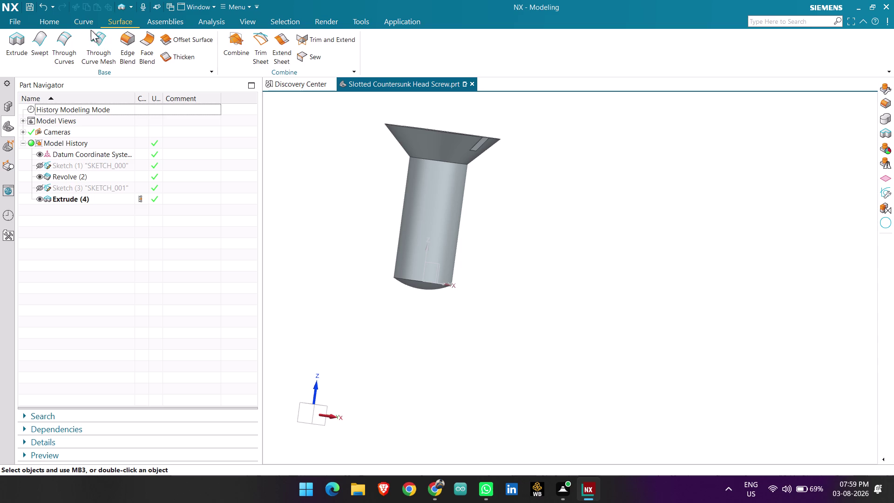
click(82, 22)
click(58, 20)
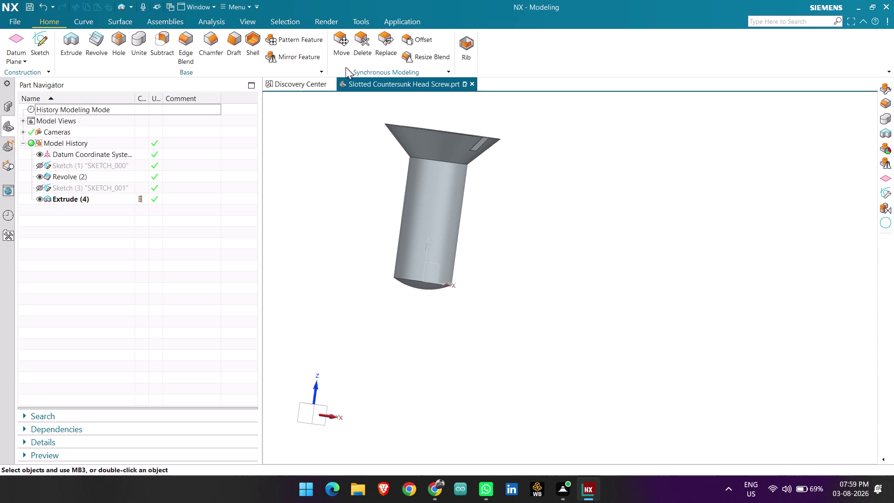
click(323, 67)
click(323, 70)
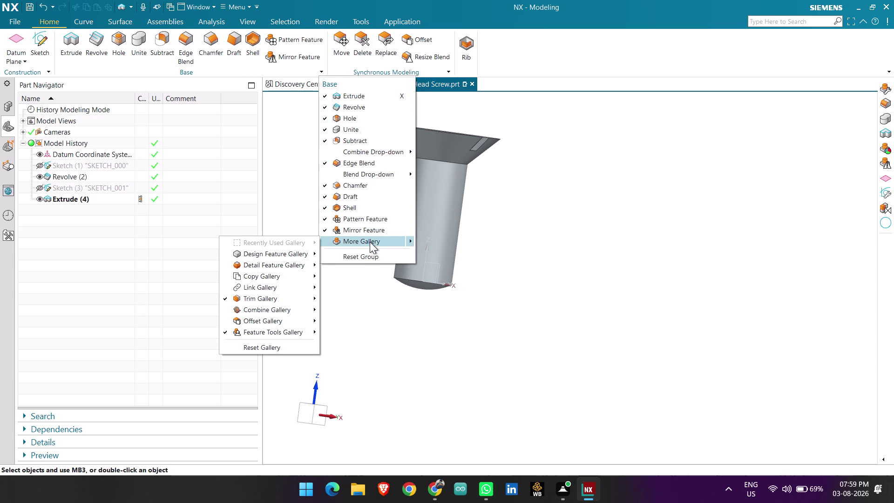
click(291, 126)
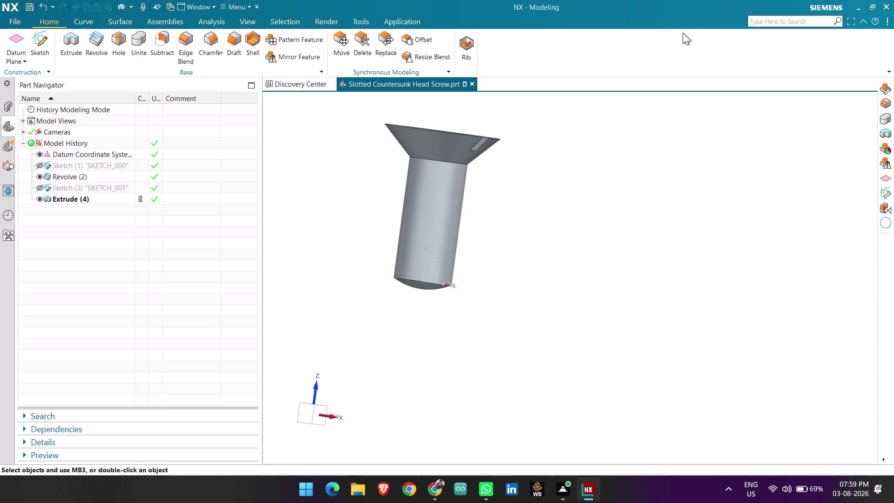
click(780, 22)
key(r)
key(BackSpace)
Search for 'thread', add the Thread command to the Home tab, and close the results.
text(th)
text(read)
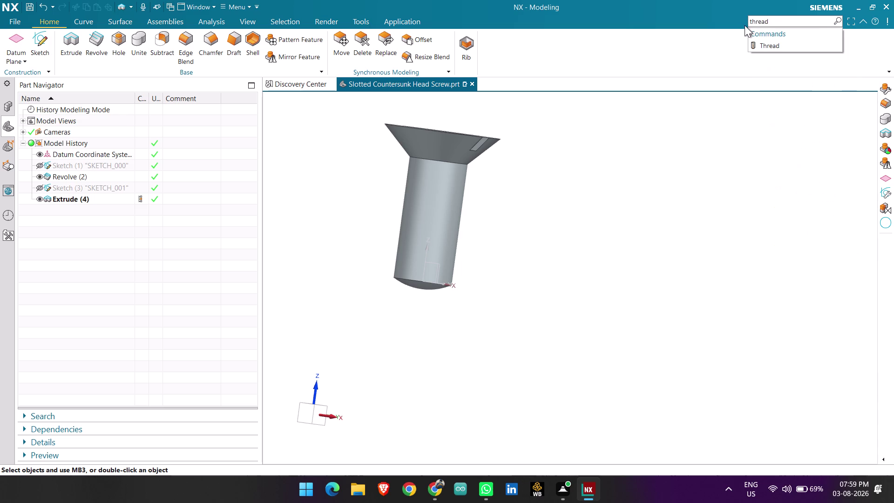
key(Return)
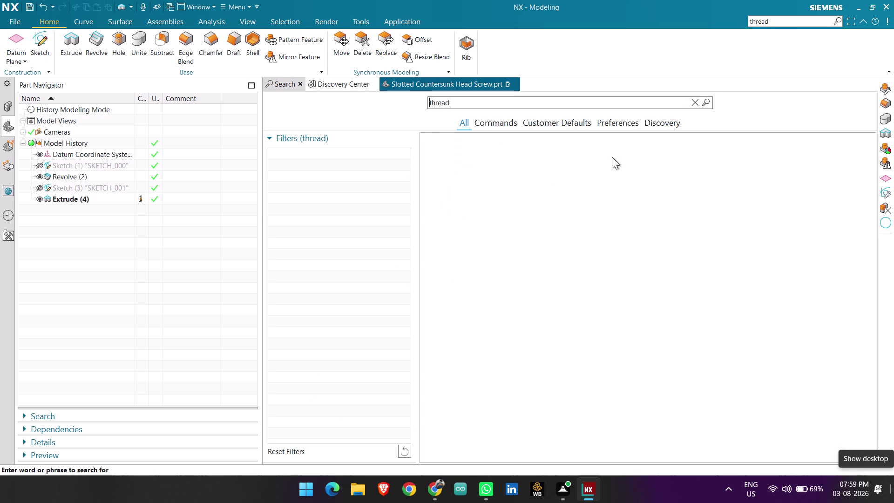
click(488, 126)
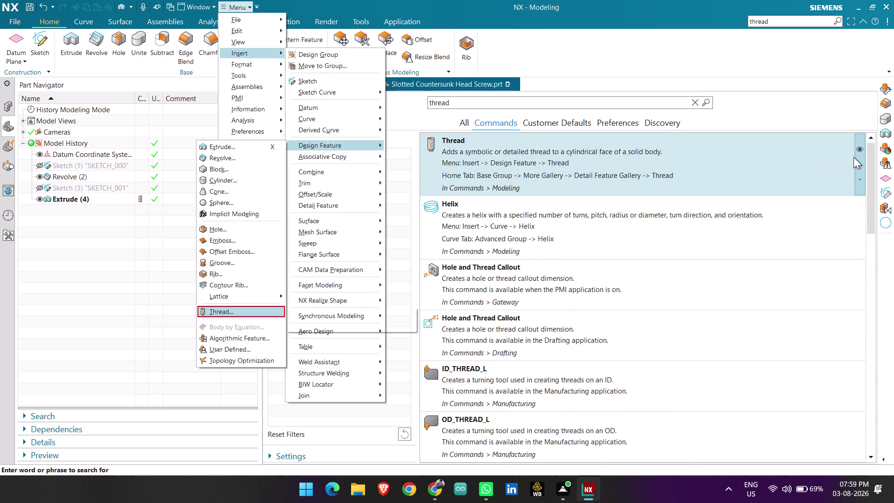
click(861, 180)
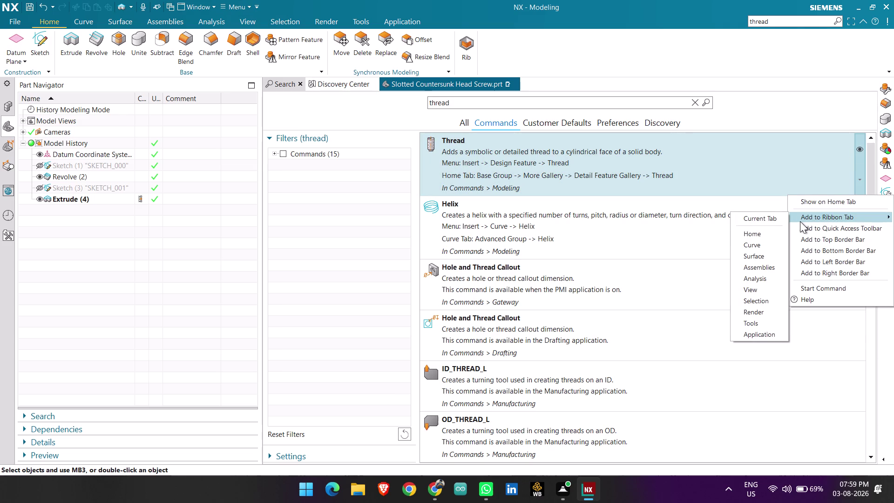
click(761, 237)
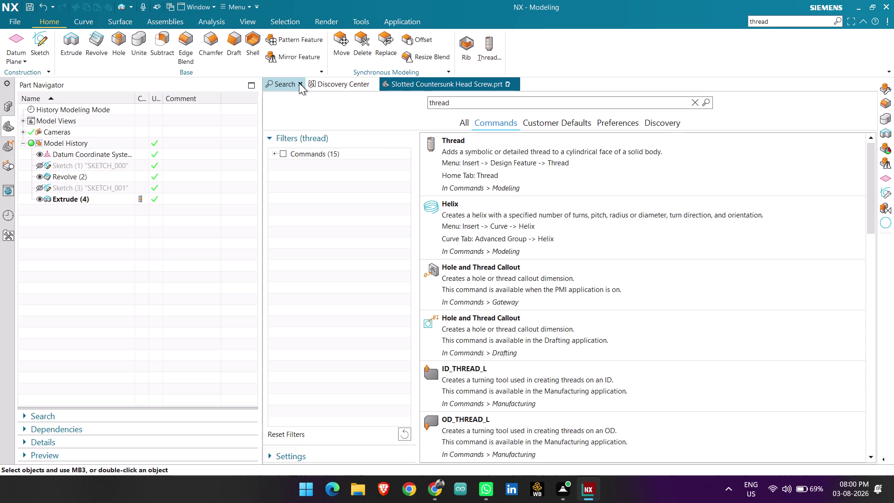
click(299, 83)
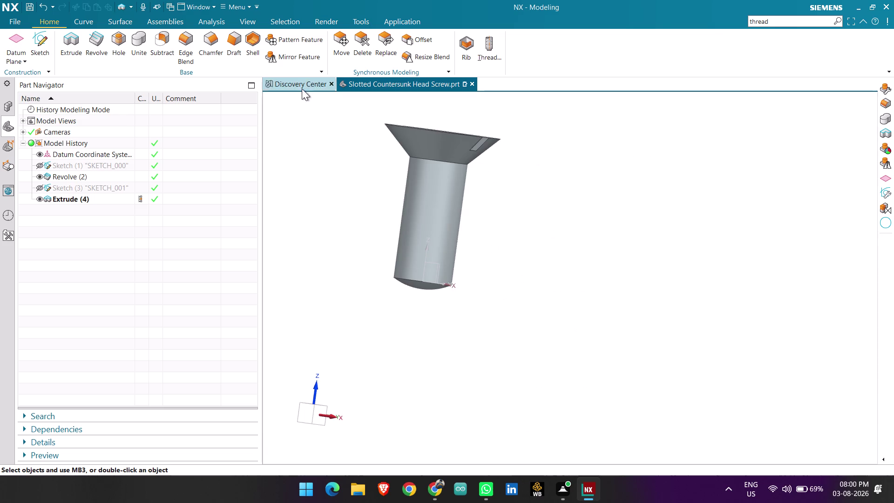
Orbit the screw and open the Thread dialog from the Home tab.
middle_drag(592, 228, 587, 221)
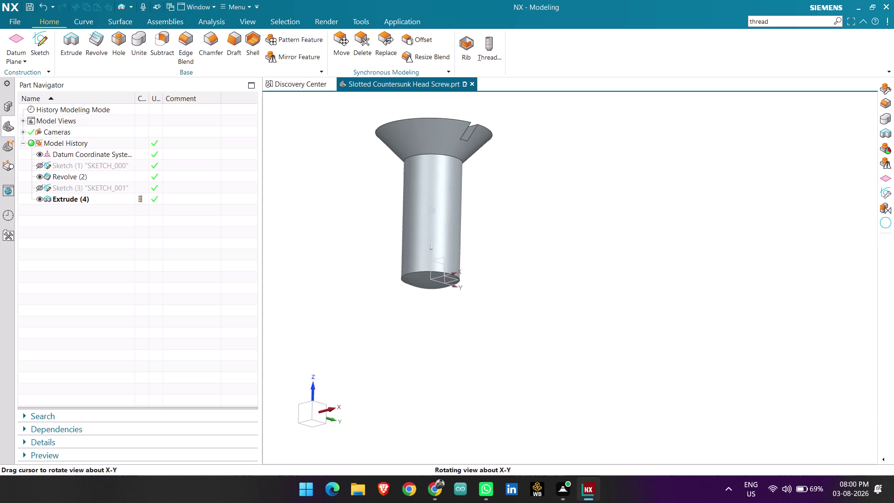
middle_drag(587, 220, 579, 216)
click(494, 49)
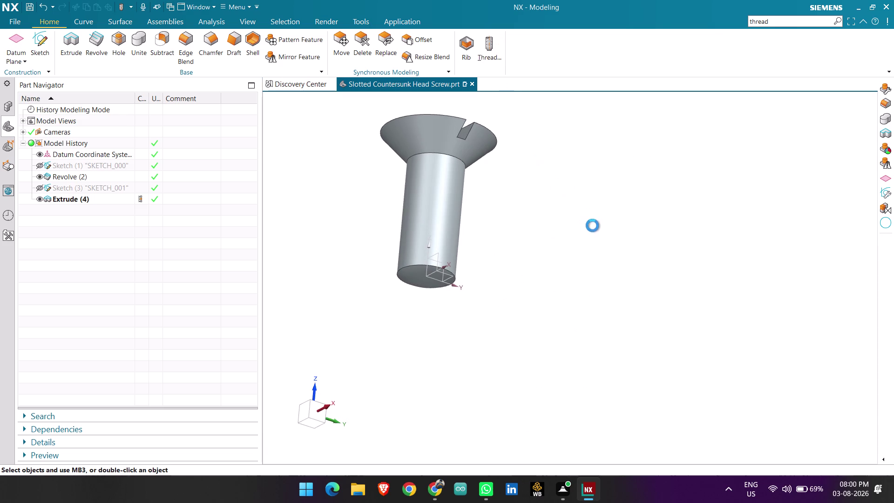
middle_drag(612, 226, 583, 248)
scroll(up, 3)
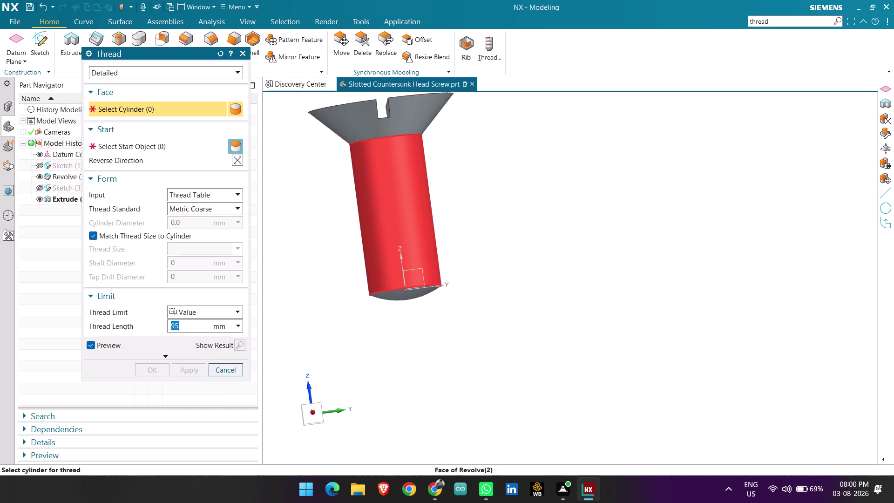
Select the shank cylinder and check the cylinder-matched thread size.
click(408, 197)
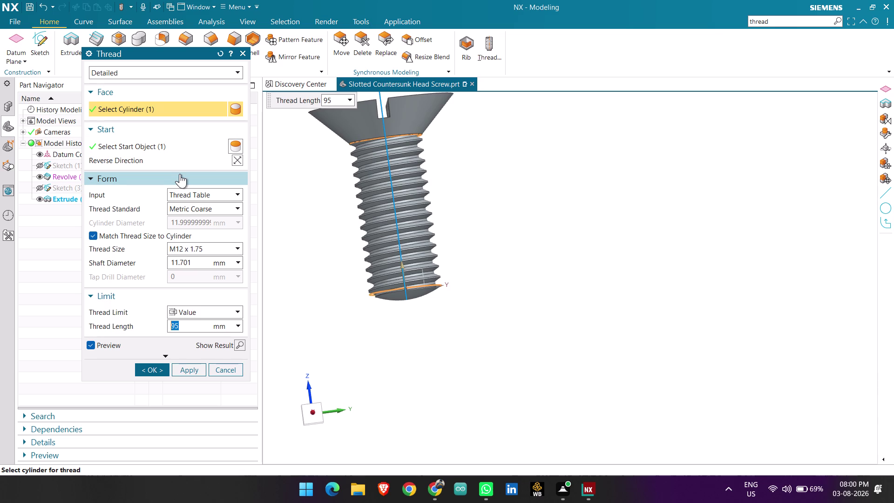
click(165, 71)
click(166, 72)
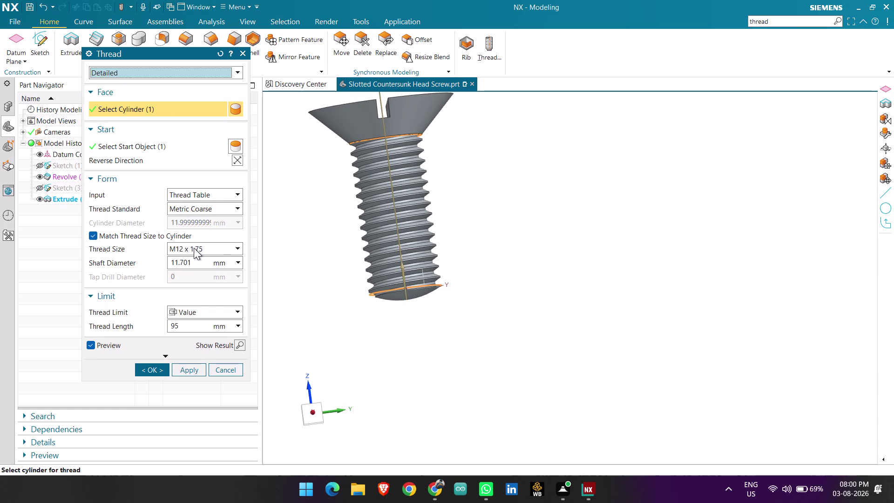
click(197, 248)
click(209, 250)
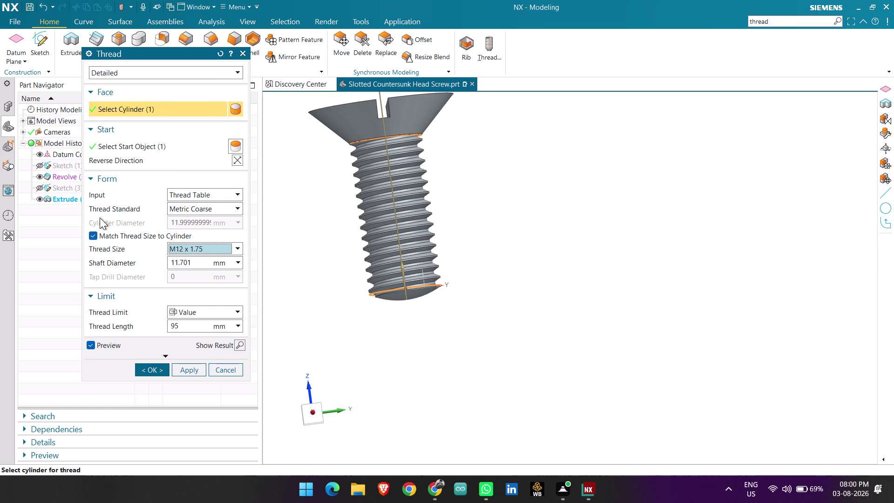
click(93, 235)
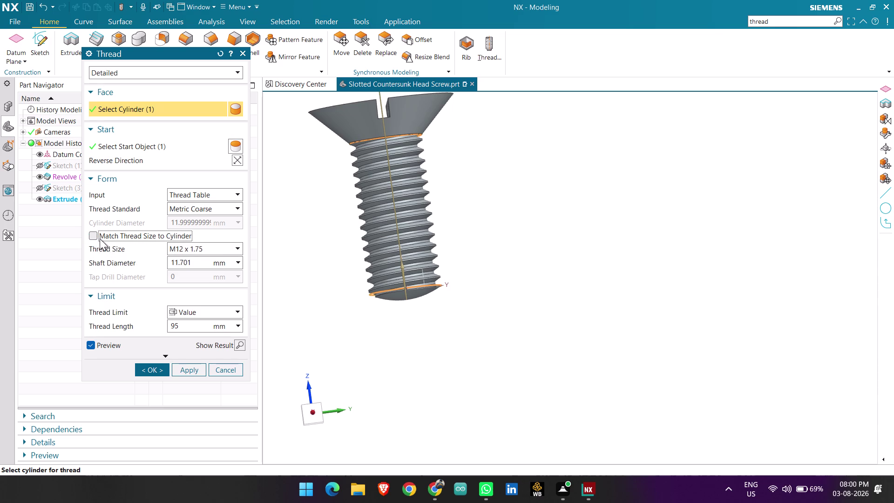
click(92, 238)
Keep Thread Table input with the Metric Coarse standard.
click(223, 196)
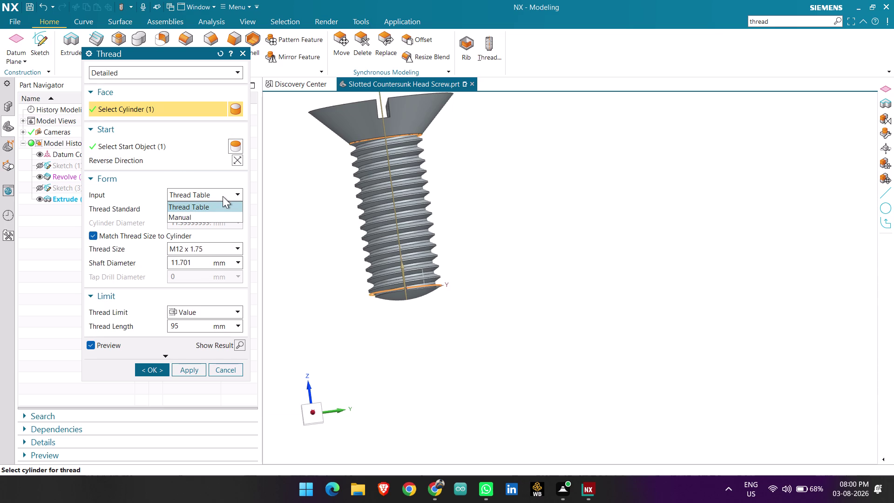
click(222, 196)
click(215, 210)
click(215, 210)
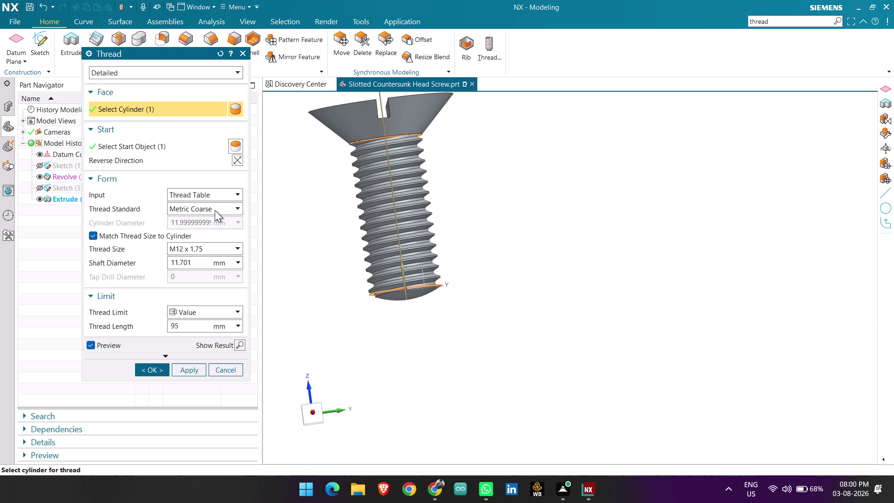
scroll(down, 3)
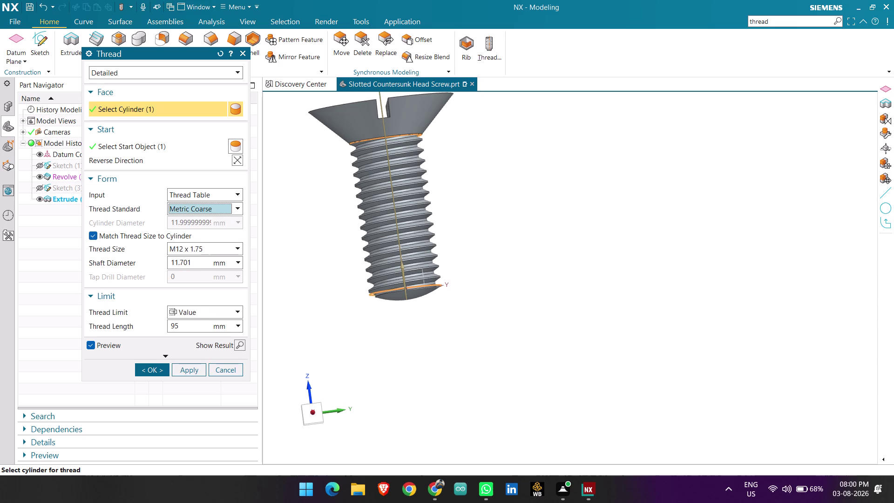
click(202, 311)
click(201, 311)
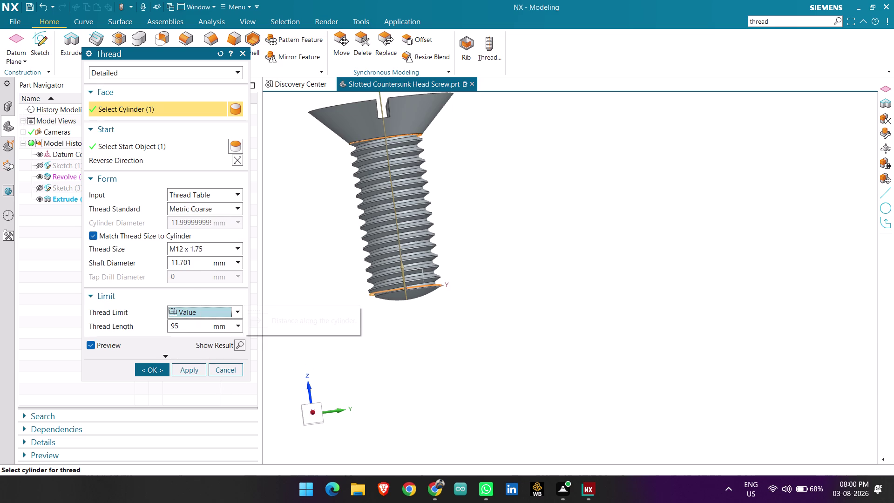
Try a 1.5 thread length and keep the M12 x 1.75 size.
drag(188, 323, 142, 318)
key(BackSpace)
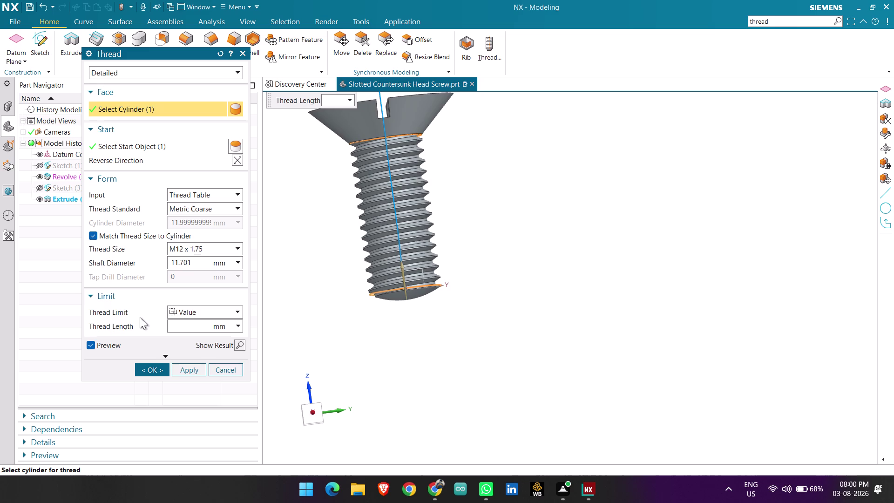
key(1)
key(period)
key(5)
key(Return)
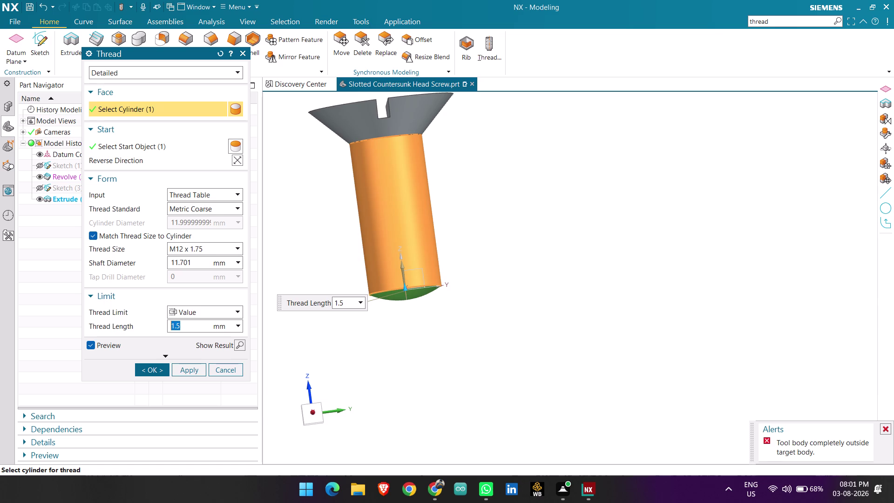
click(212, 250)
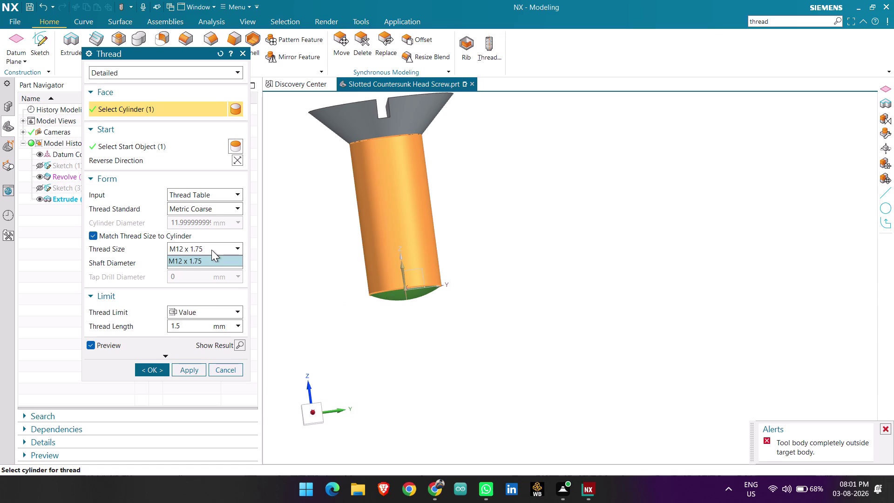
click(212, 250)
double_click(237, 249)
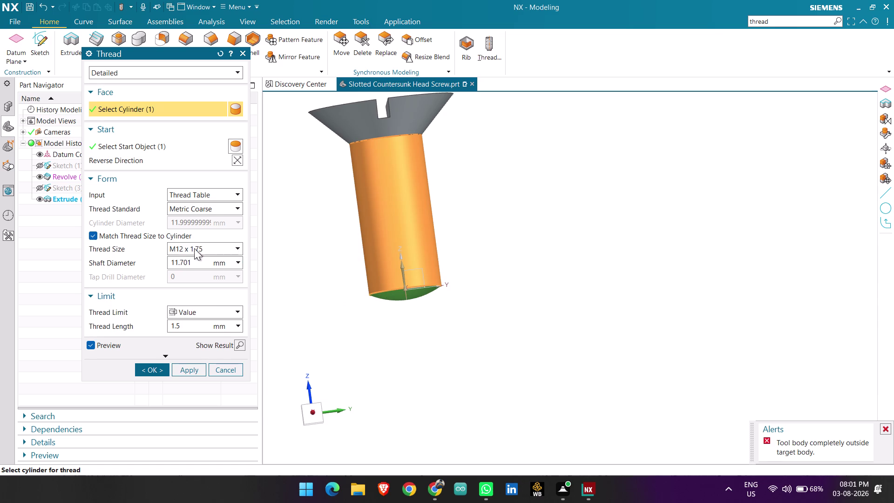
Turn off size matching to the cylinder and try other thread length values.
click(93, 238)
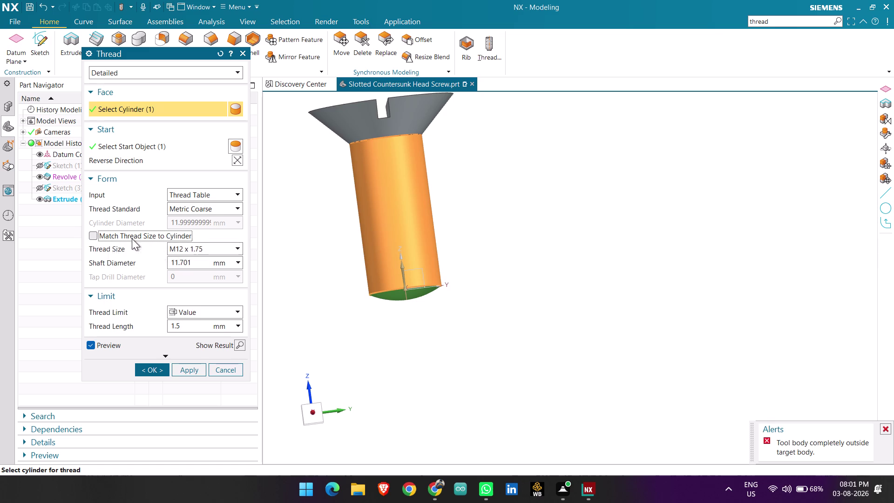
drag(190, 323, 162, 321)
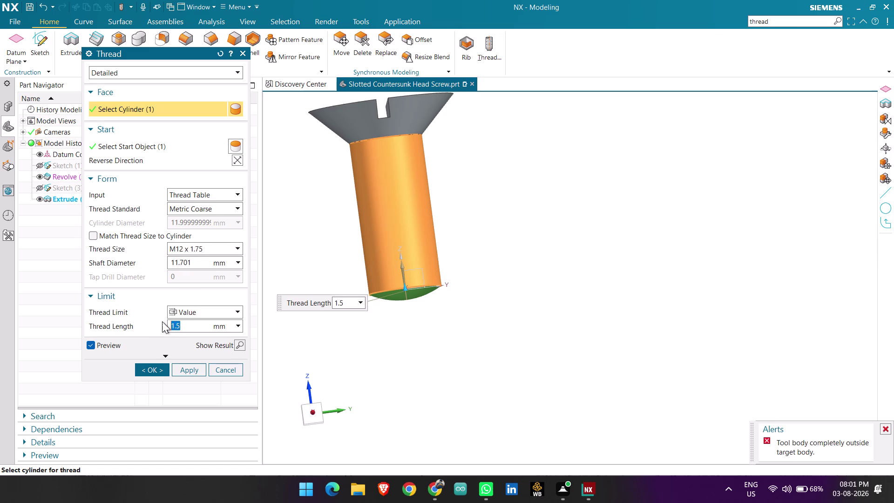
key(BackSpace)
key(1)
key(Return)
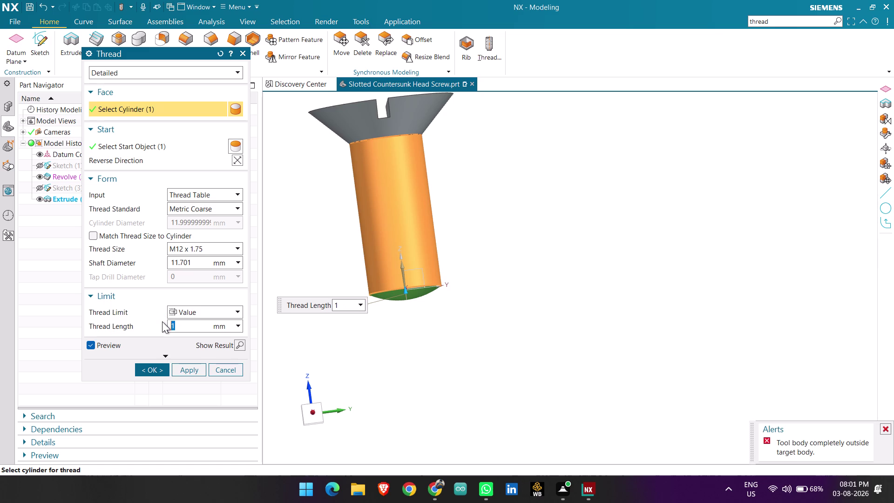
key(BackSpace)
key(9)
key(Return)
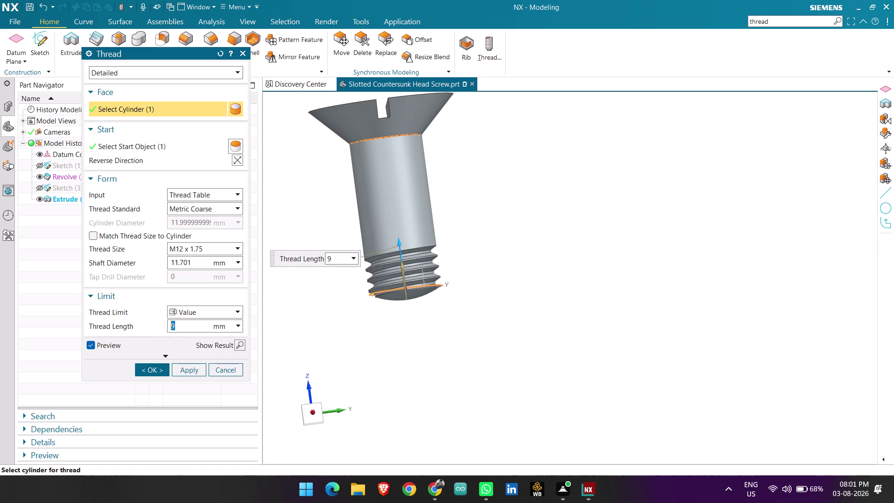
Set the thread length to 25 mm and orbit to inspect the preview.
drag(179, 328, 164, 327)
key(BackSpace)
text(25)
key(Return)
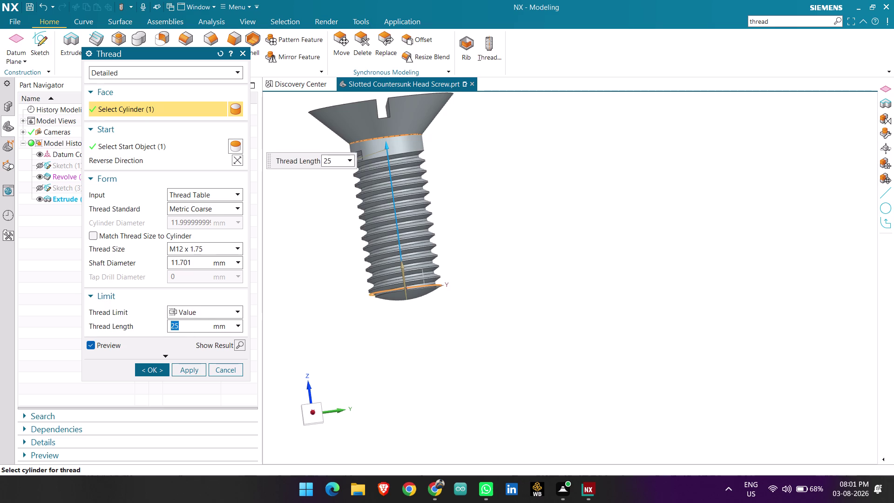
middle_drag(330, 285, 378, 297)
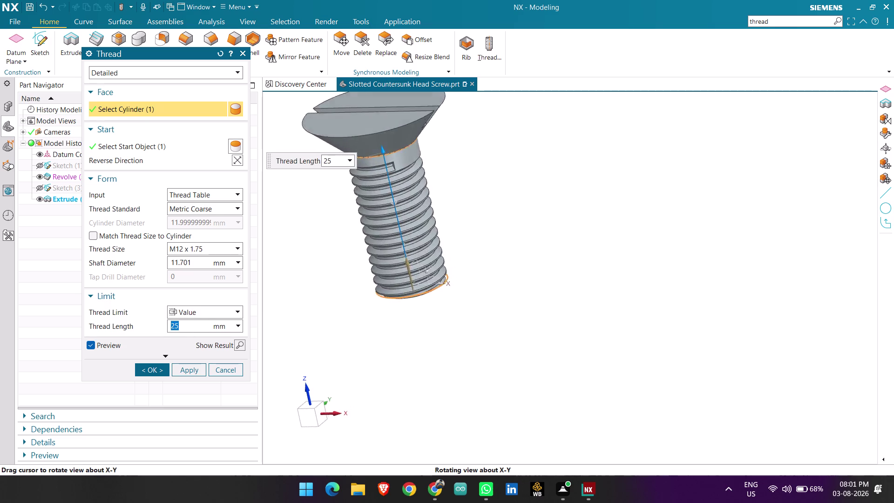
middle_drag(377, 296, 364, 293)
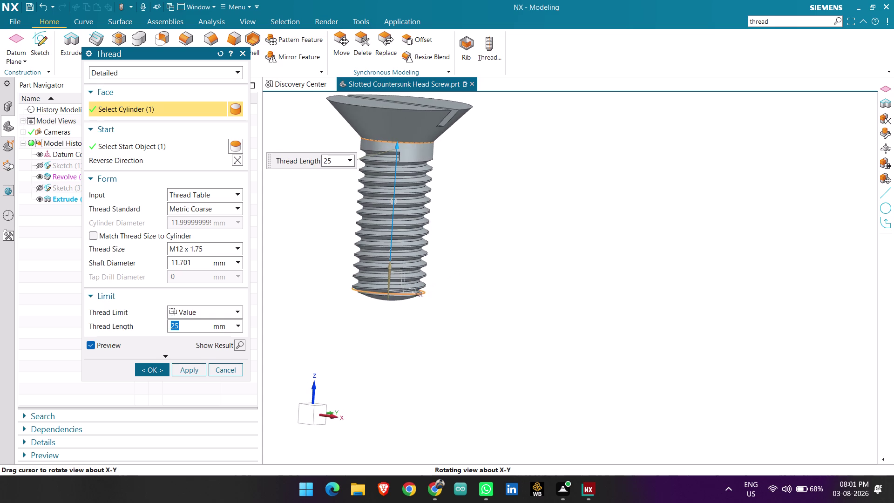
middle_drag(364, 293, 363, 283)
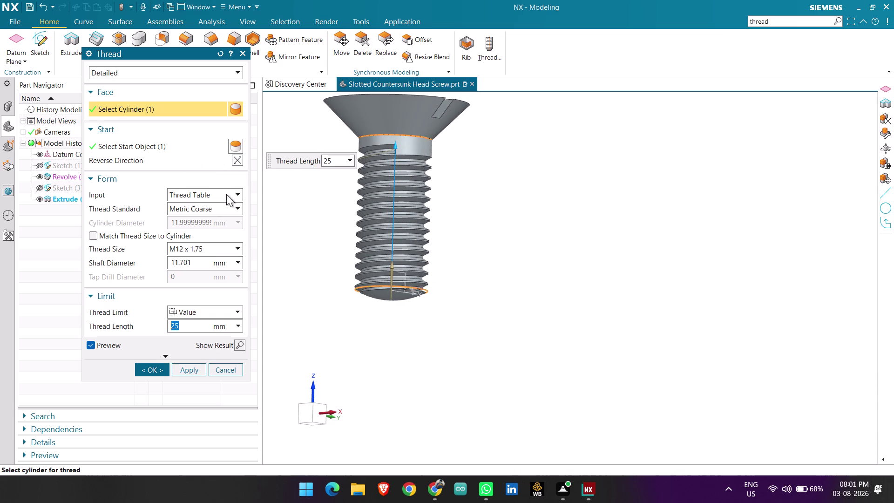
Switch the thread Input to Manual and change the pitch to 1.5 mm.
click(226, 194)
click(216, 215)
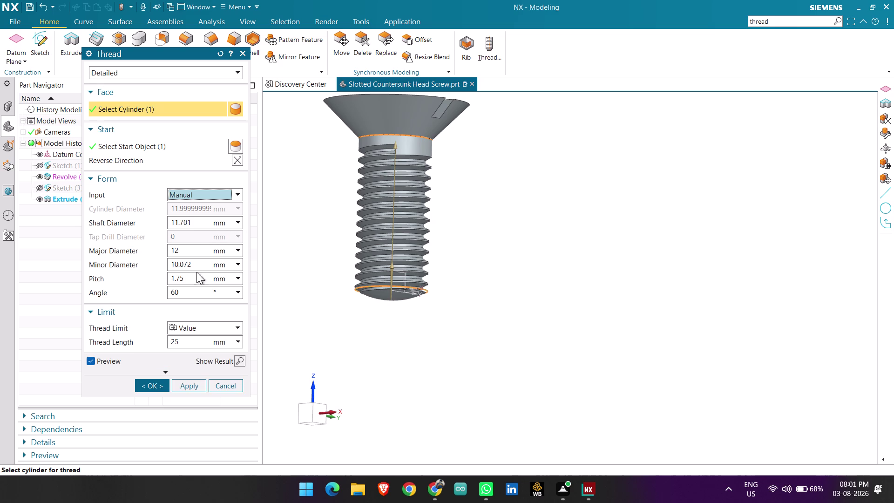
drag(196, 277, 151, 279)
key(BackSpace)
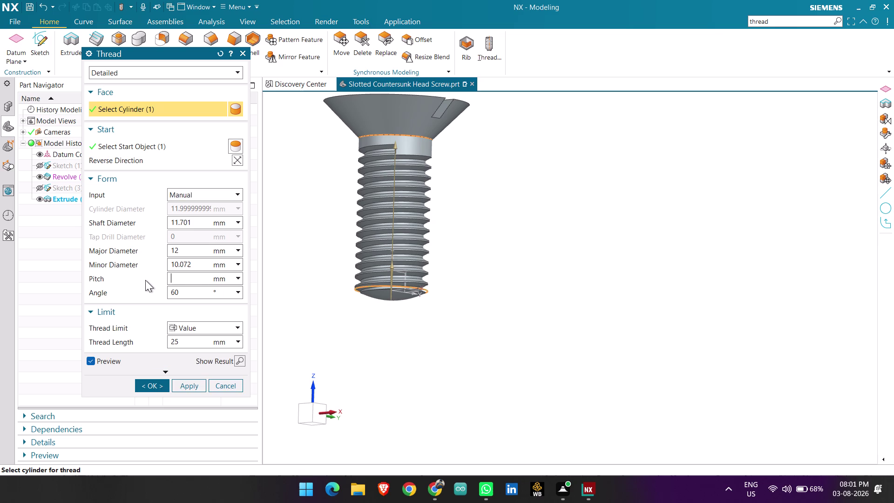
text(1.)
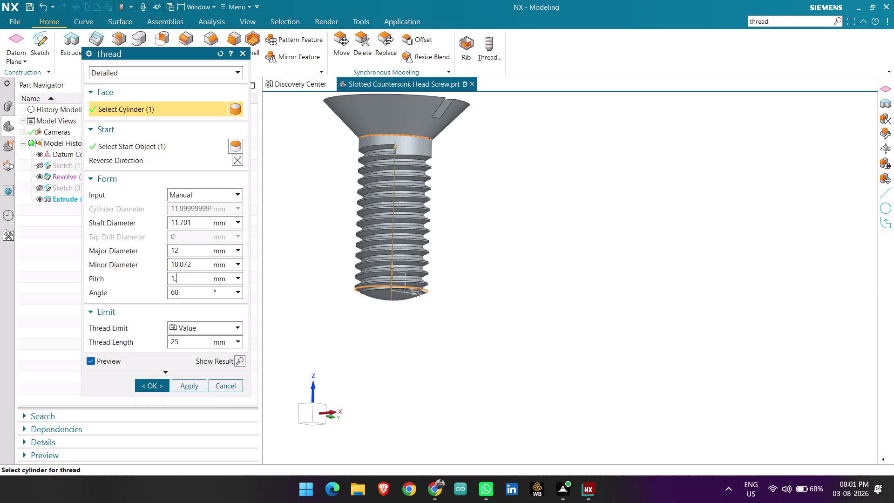
key(5)
key(Return)
middle_drag(350, 315, 415, 305)
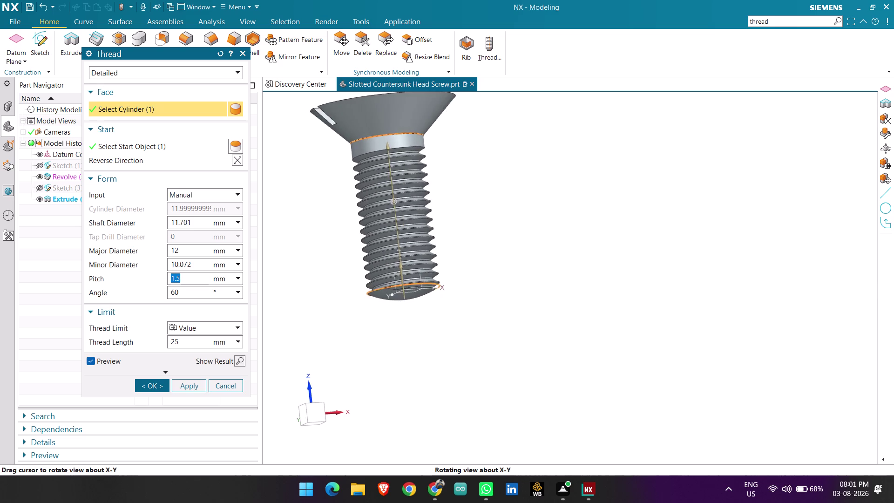
middle_drag(415, 305, 454, 305)
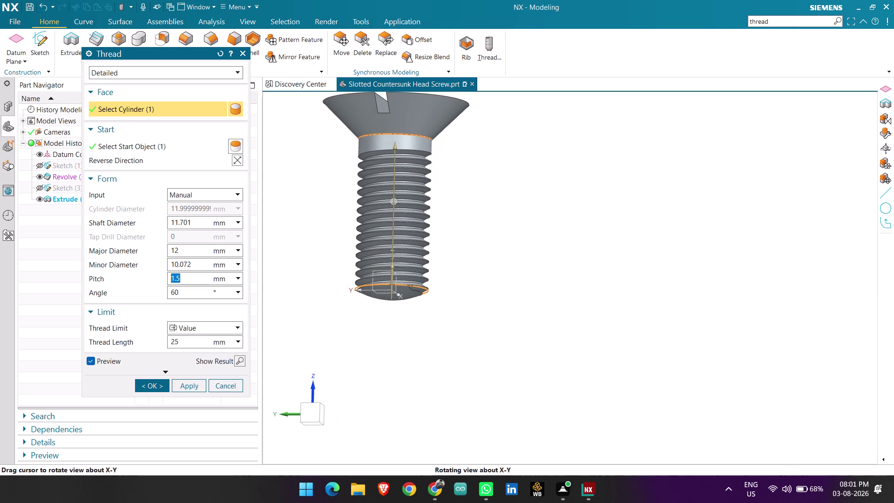
middle_drag(454, 305, 254, 313)
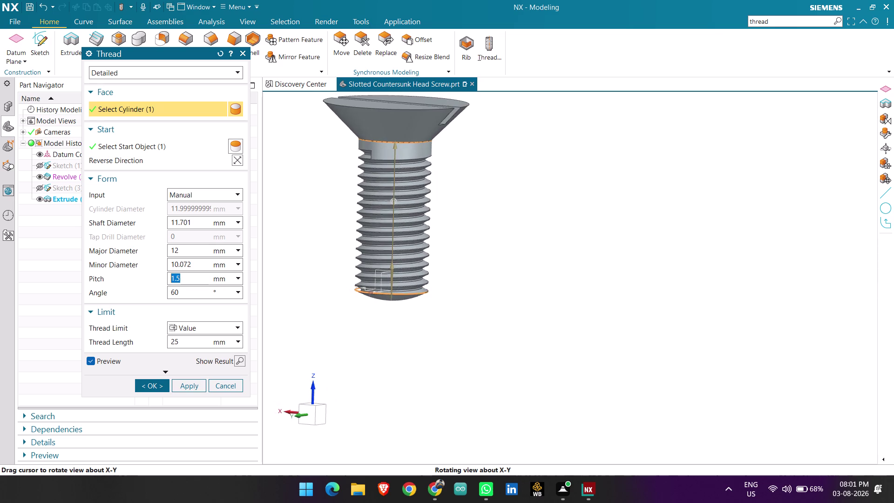
middle_drag(254, 312, 271, 312)
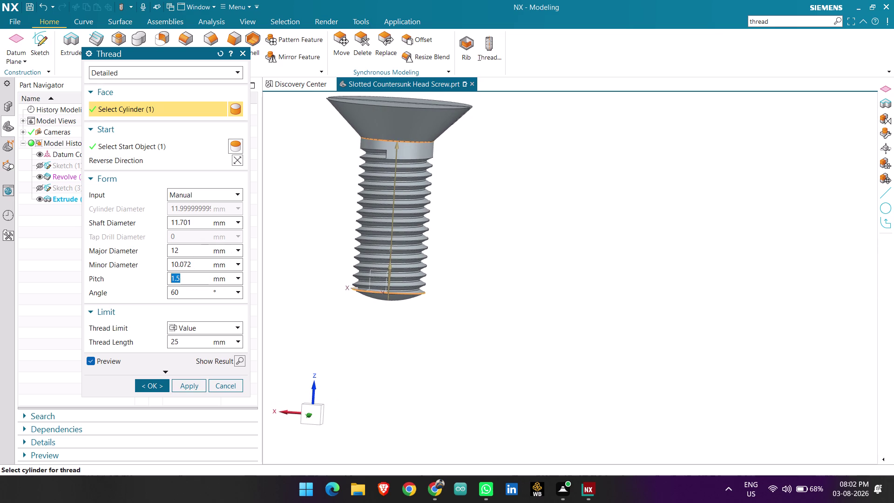
Drag the Thread Length handle to 26.5 mm and check the longer thread.
drag(401, 148, 401, 138)
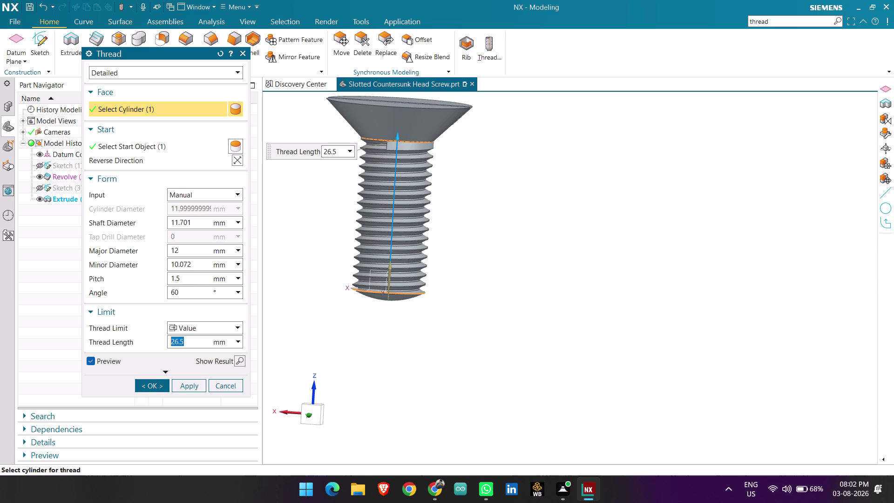
middle_drag(482, 212, 452, 211)
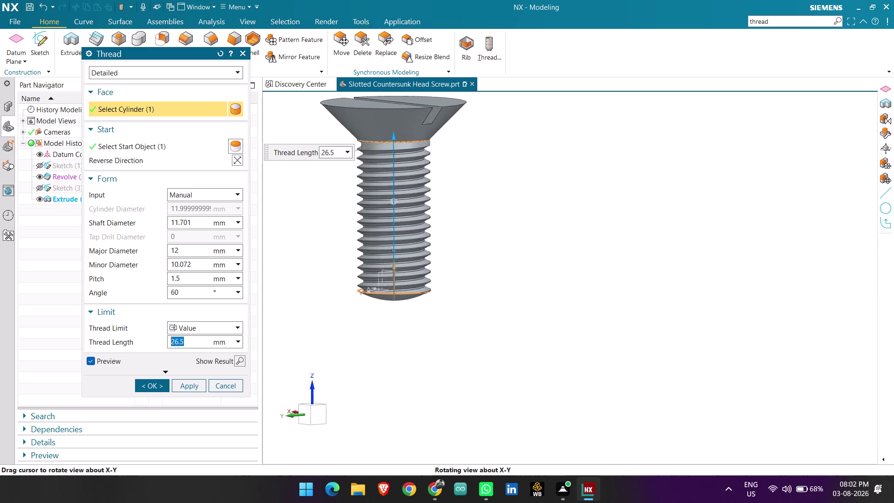
middle_drag(452, 212, 455, 238)
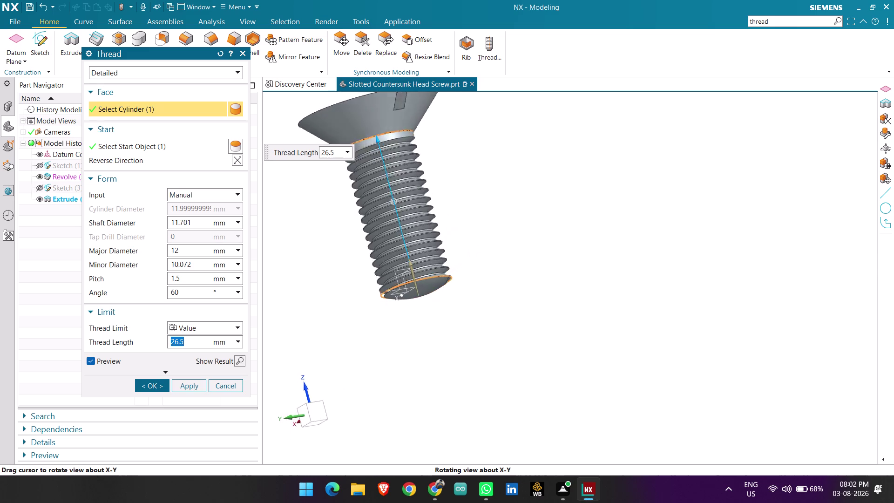
middle_drag(456, 239, 498, 235)
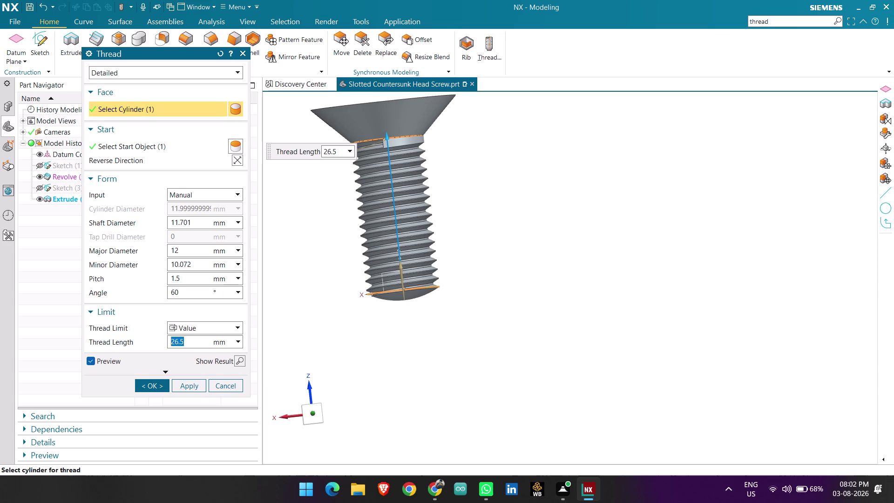
middle_drag(411, 318, 339, 330)
Create the 1.5 mm pitch thread and orbit around the finished screw.
click(152, 384)
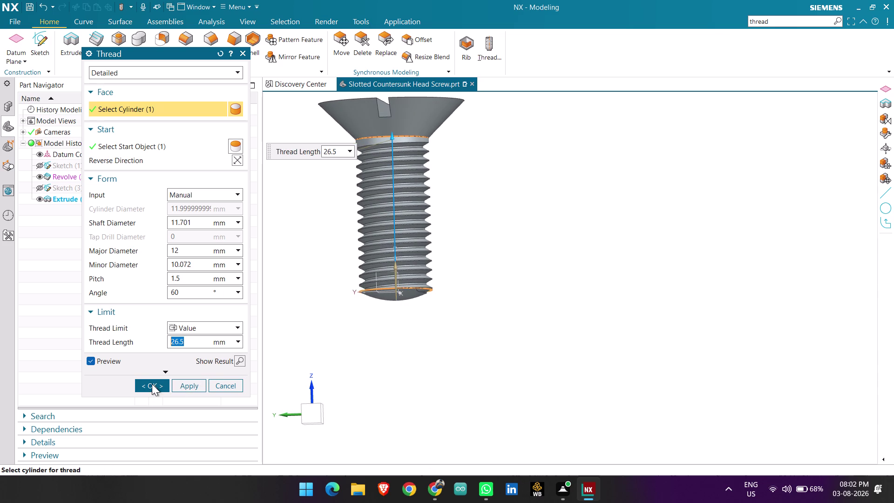
scroll(down, 3)
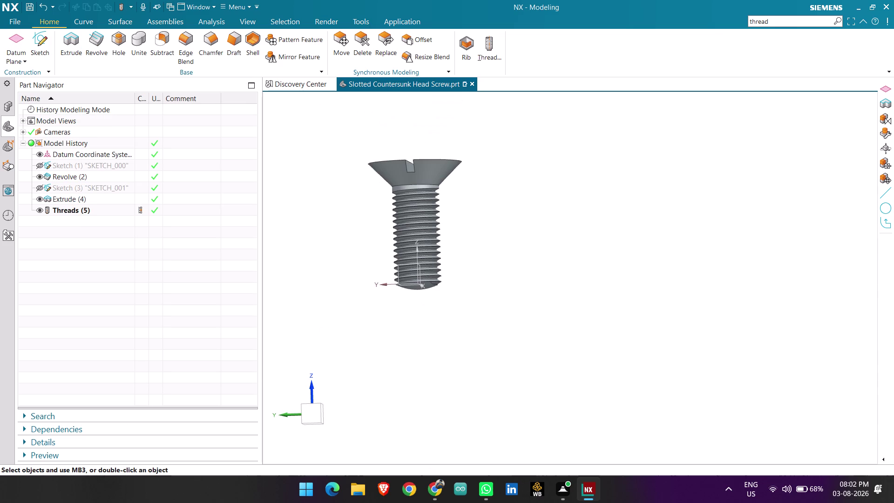
middle_drag(346, 206, 359, 272)
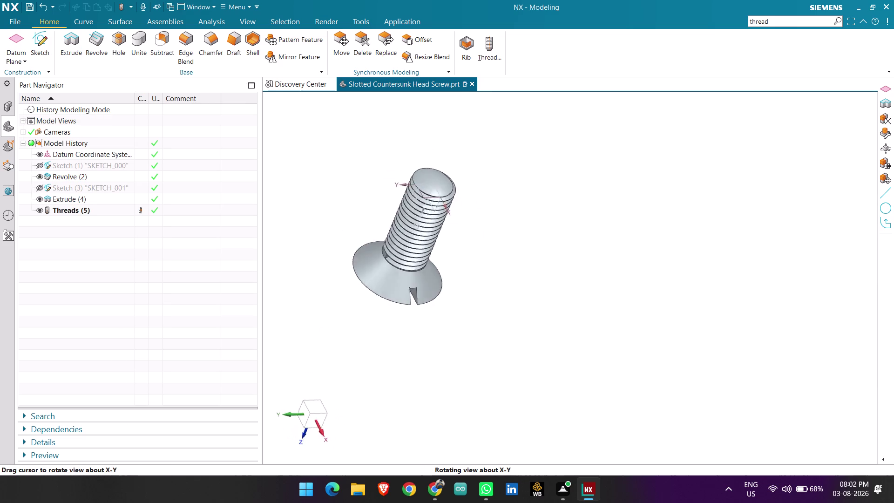
middle_drag(359, 272, 385, 221)
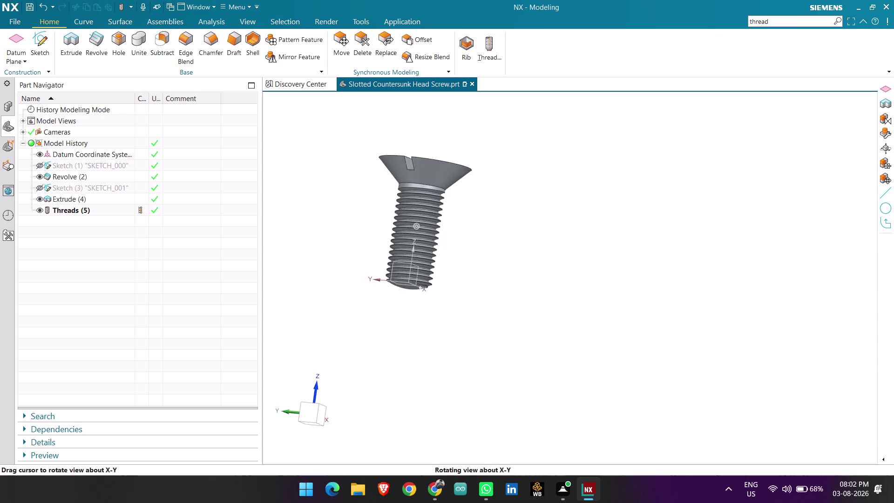
middle_drag(386, 222, 525, 213)
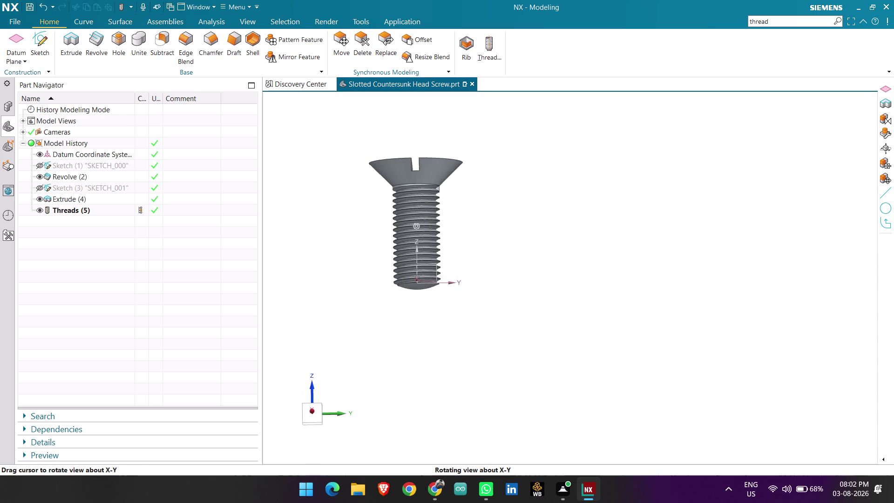
middle_drag(524, 212, 529, 213)
scroll(up, 3)
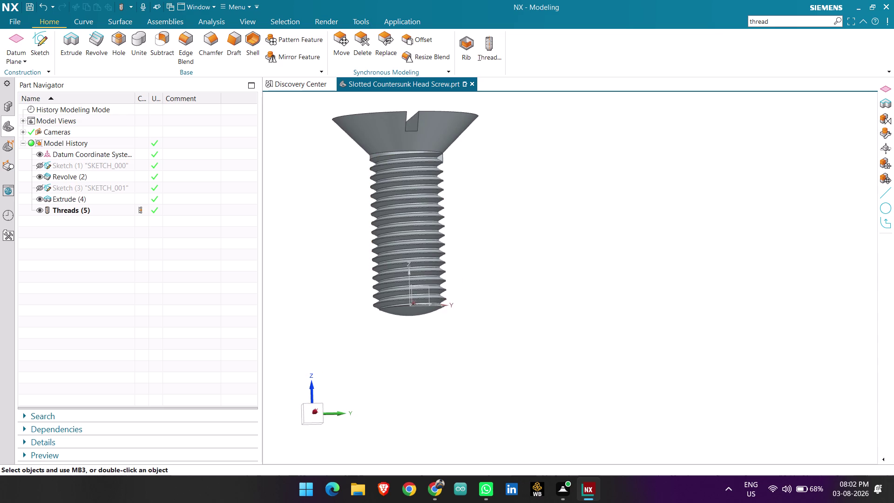
scroll(down, 3)
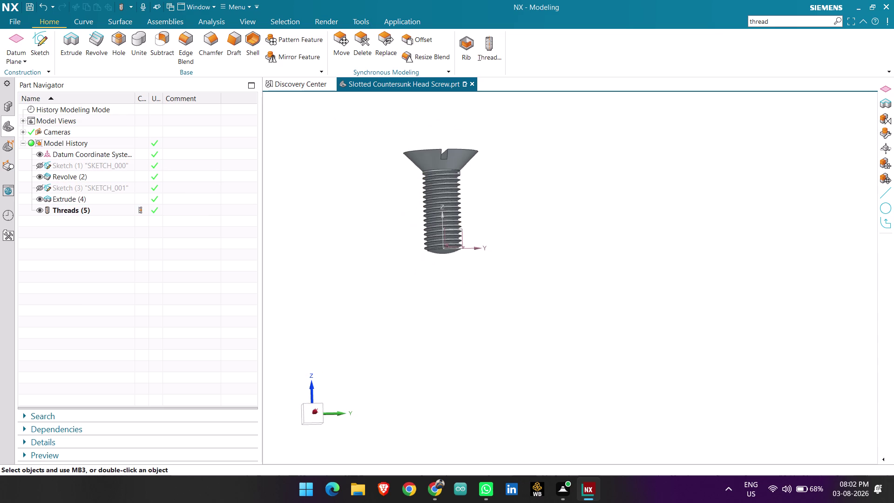
scroll(up, 3)
middle_drag(491, 188, 319, 201)
scroll(up, 3)
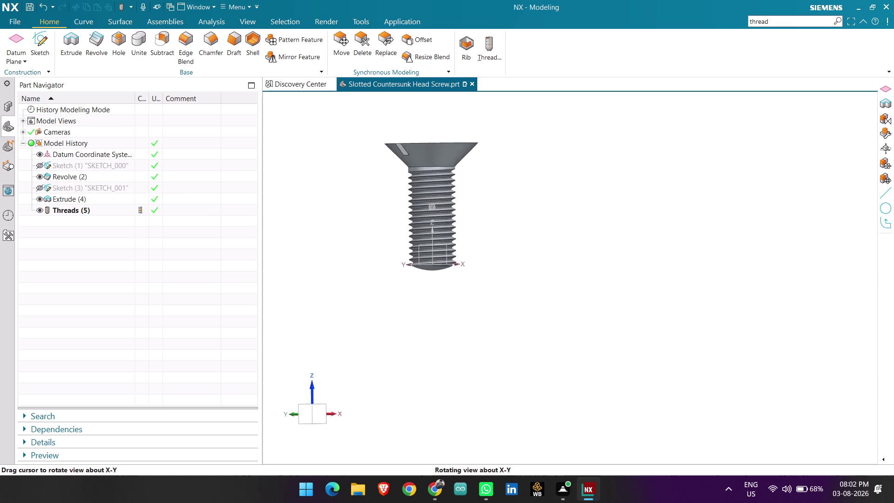
middle_drag(319, 200, 299, 204)
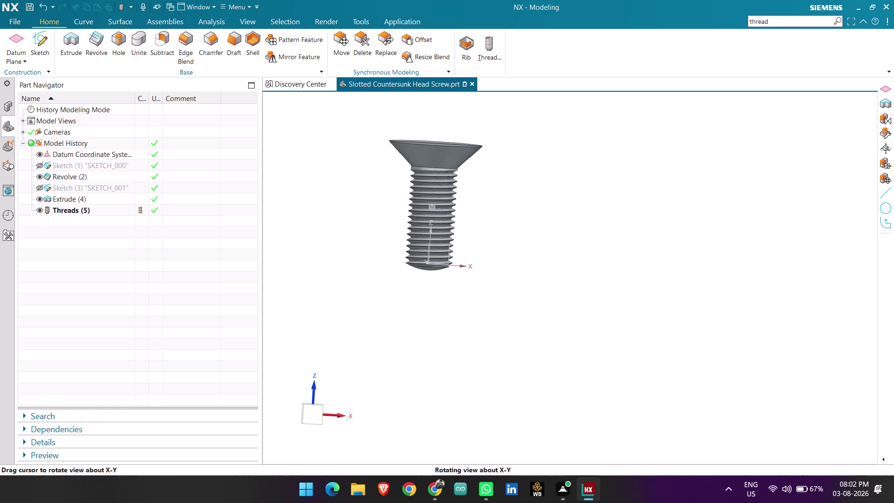
middle_drag(299, 204, 313, 201)
Set a straight side view of the screw, reposition it, and save the part.
click(320, 414)
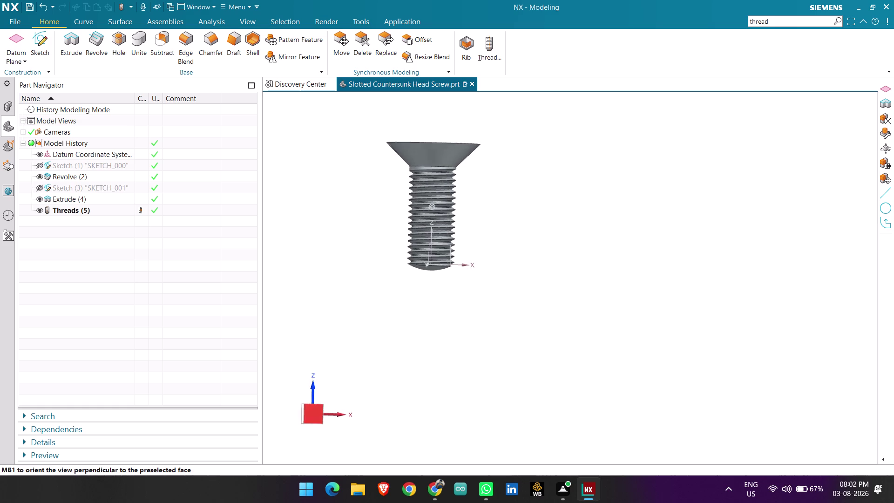
scroll(up, 3)
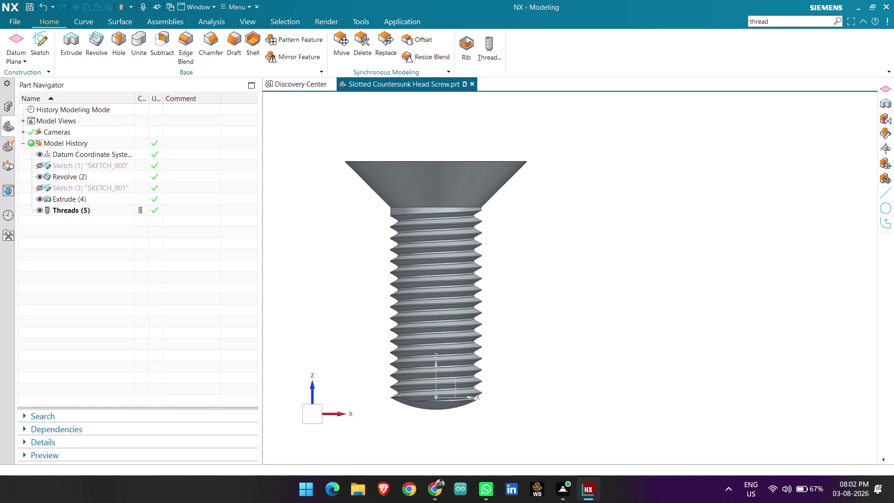
middle_drag(560, 233, 508, 245)
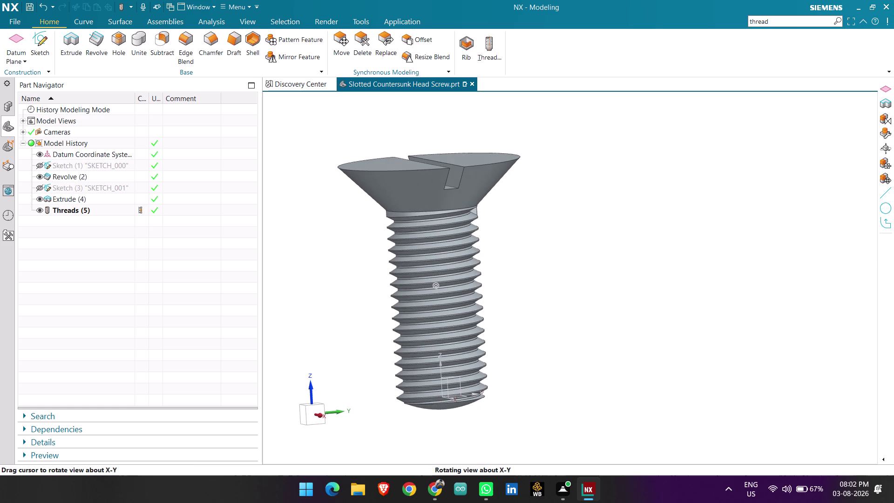
click(318, 409)
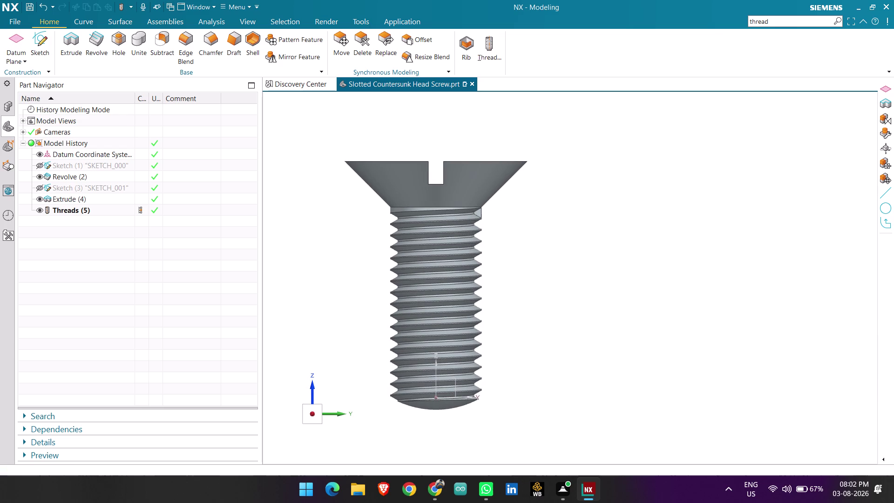
middle_drag(365, 269, 426, 263)
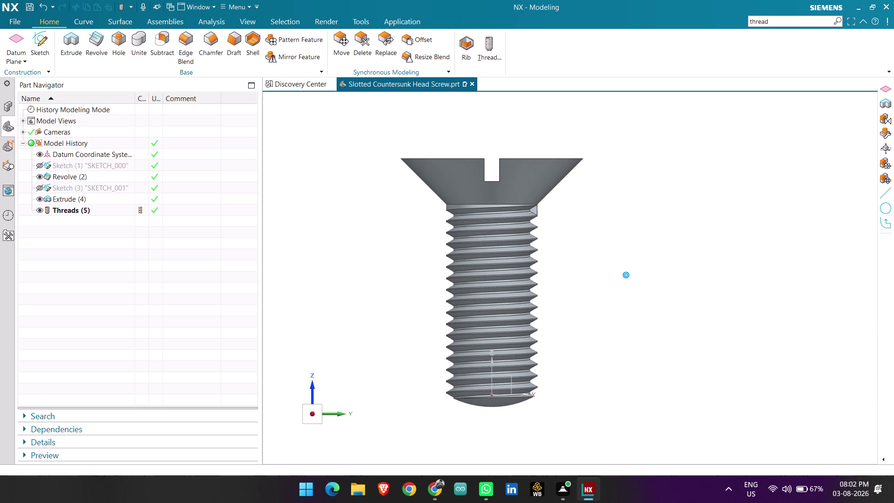
middle_drag(425, 263, 451, 263)
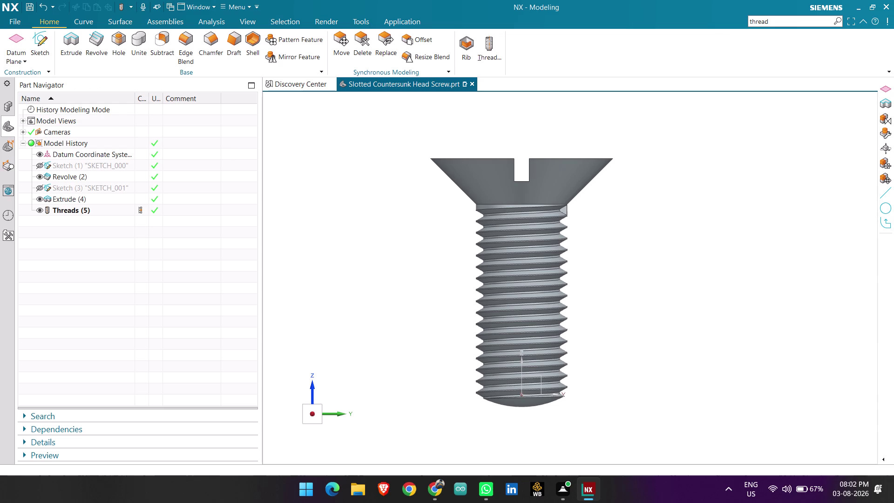
key(ctrl+s)
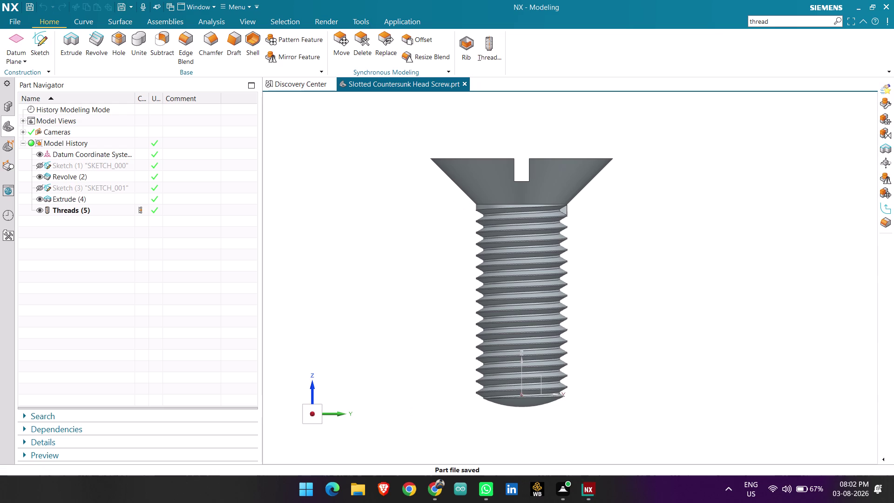
Export the screw view to PDF after shortening the file name in the save path.
click(7, 21)
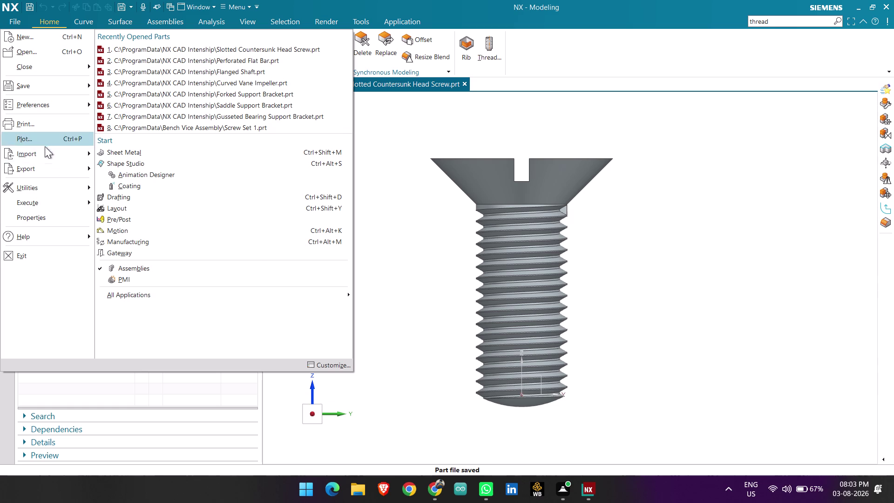
click(134, 177)
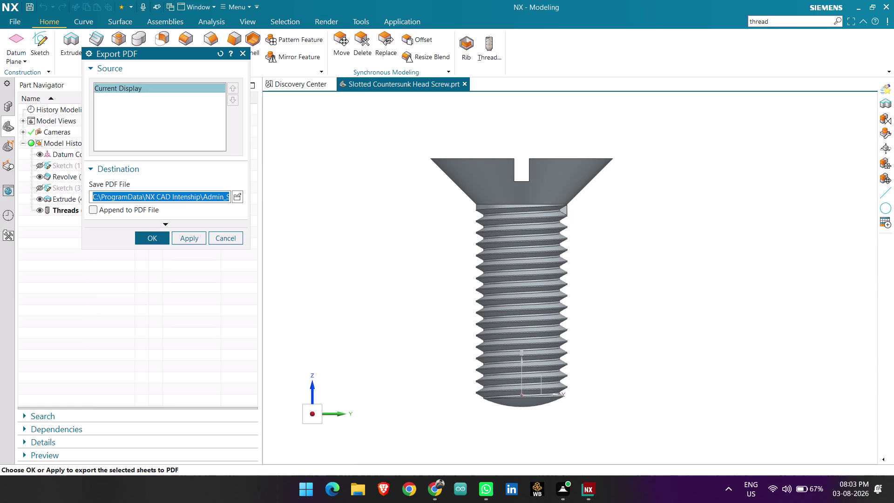
click(221, 198)
click(226, 199)
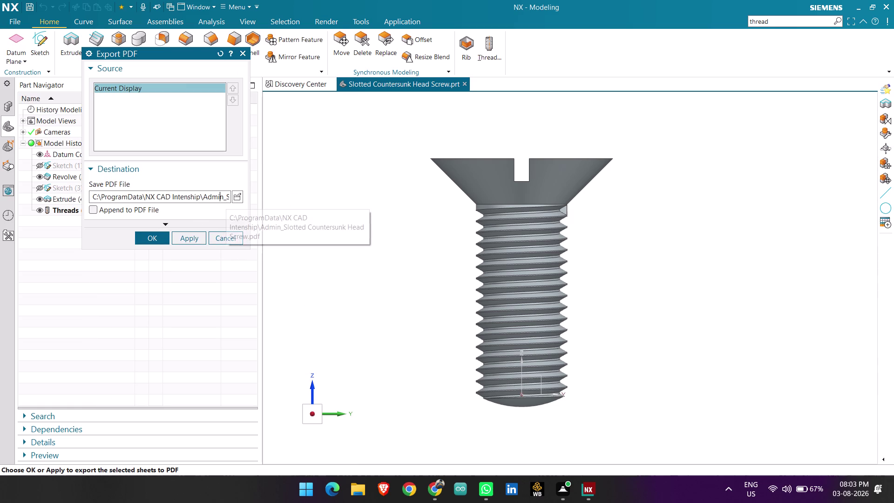
key(BackSpace)
key(BackSpace)
key(BackSpace)
key(BackSpace)
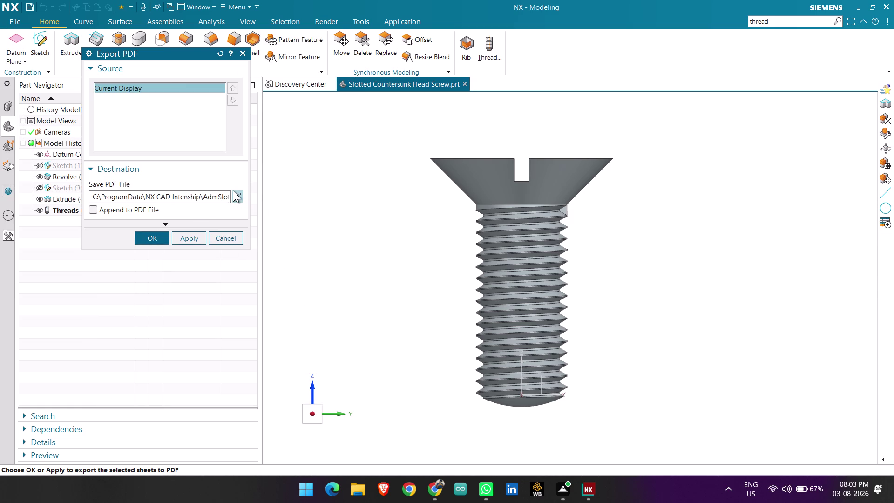
key(BackSpace)
key(BackSpace)
click(156, 240)
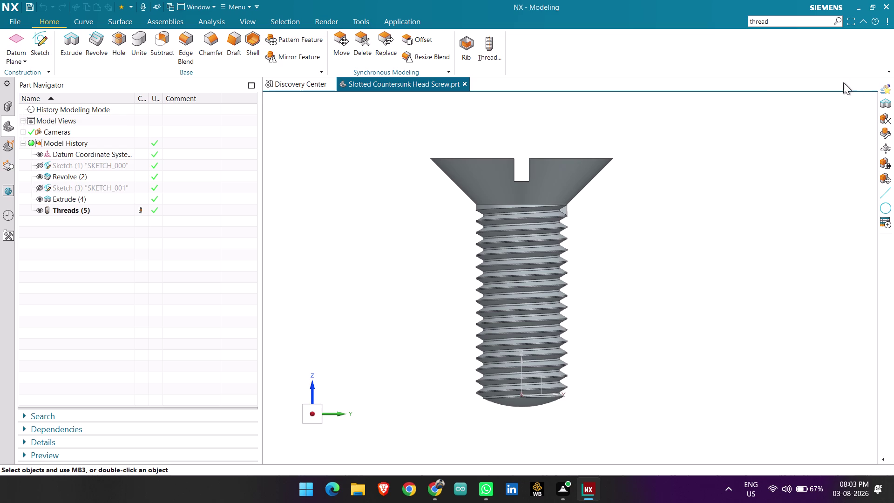
drag(797, 20, 724, 24)
drag(724, 24, 724, 25)
key(BackSpace)
key(j)
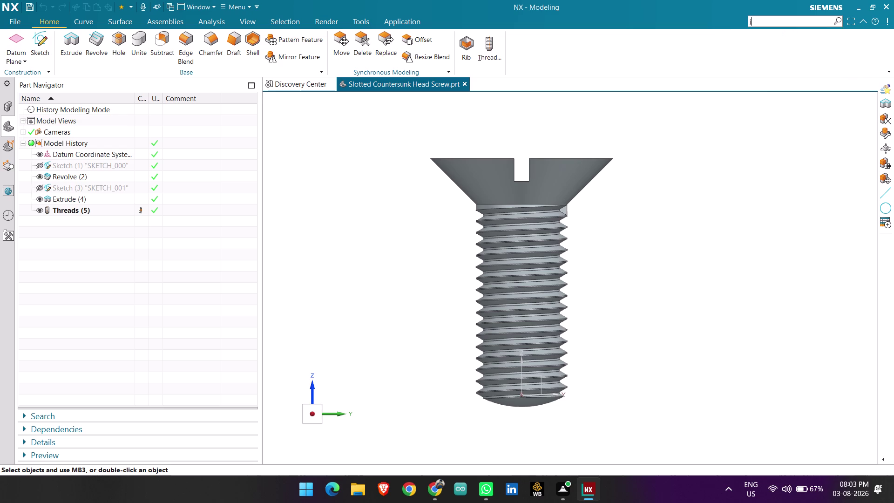
text(o)
text(u)
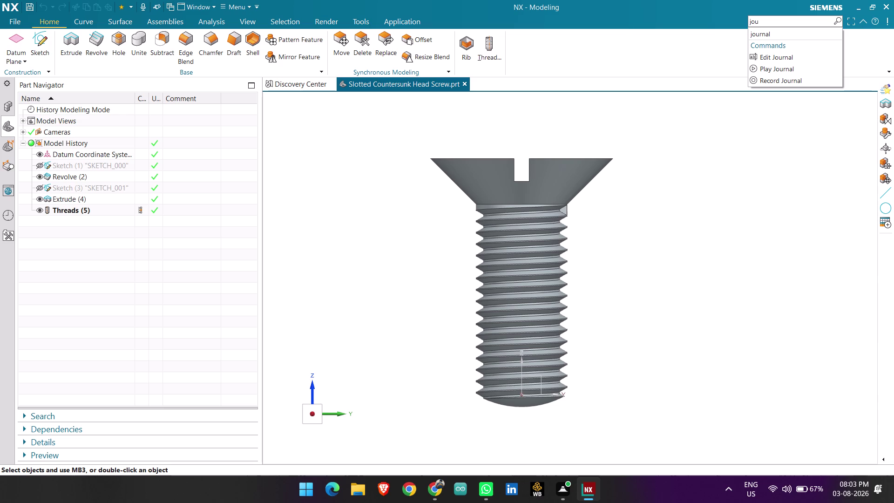
key(ctrl+z)
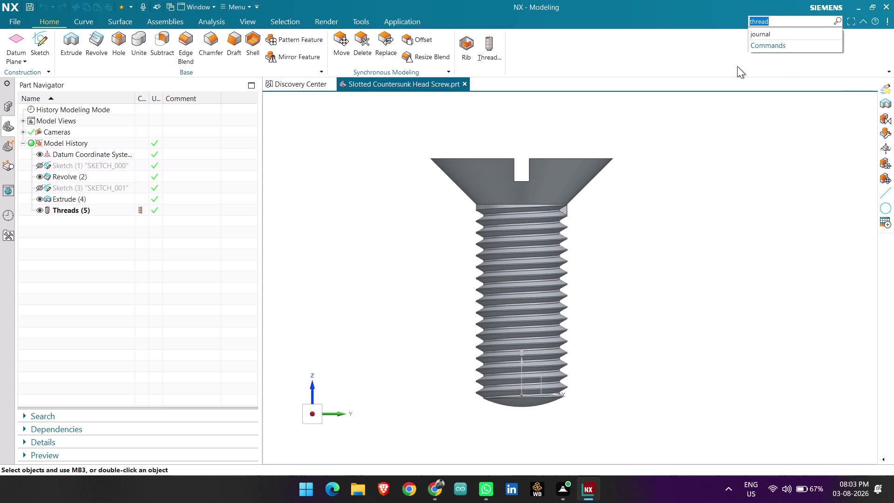
key(ctrl+z)
key(ctrl+z)
key(ctrl+z)
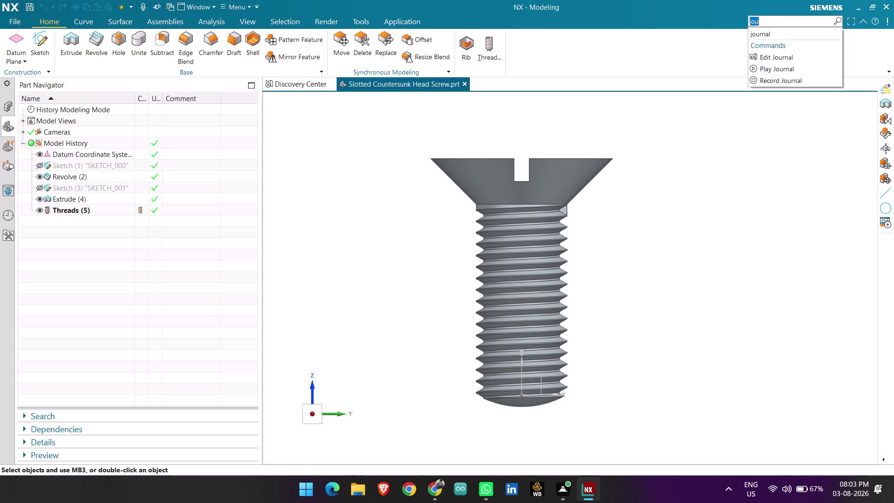
click(673, 174)
key(ctrl+z)
key(ctrl+z)
key(ctrl+z)
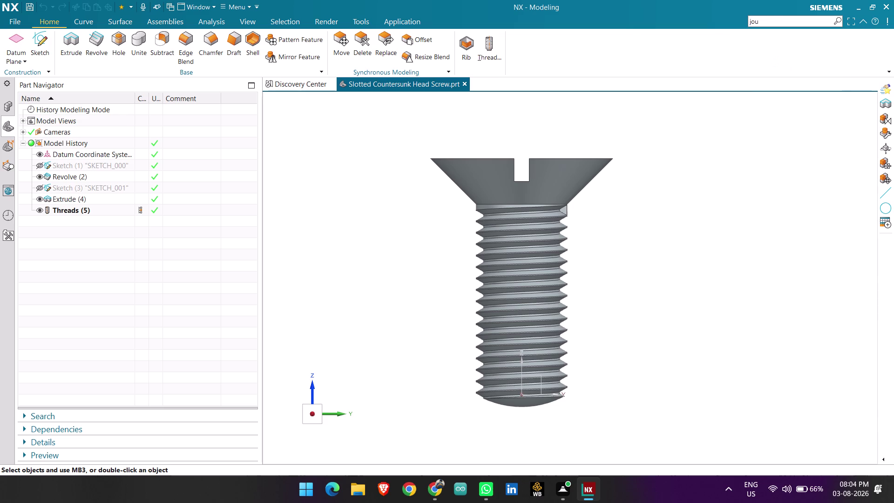
key(ctrl+z)
key(ctrl+z)
key(ctrl+z)
key(ctrl+z)
key(ctrl+z)
click(59, 207)
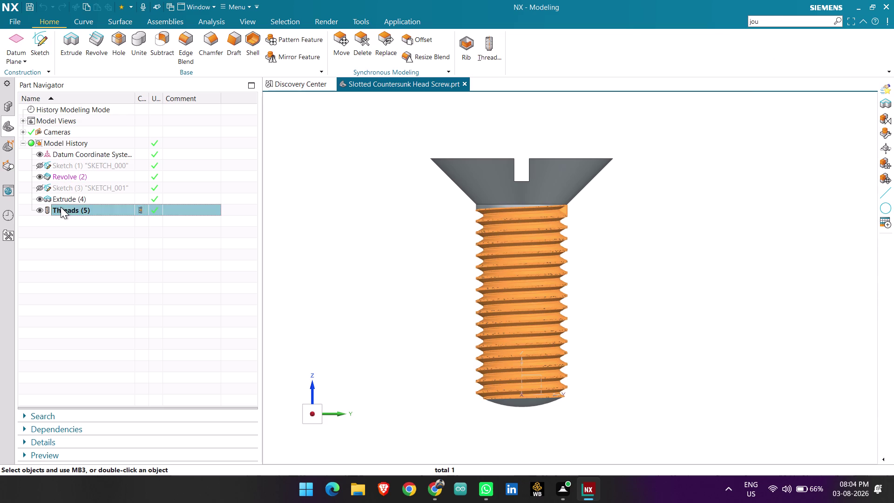
Delete the Threads feature and the Extrude slot cut in Part Navigator.
right_click(60, 207)
click(99, 196)
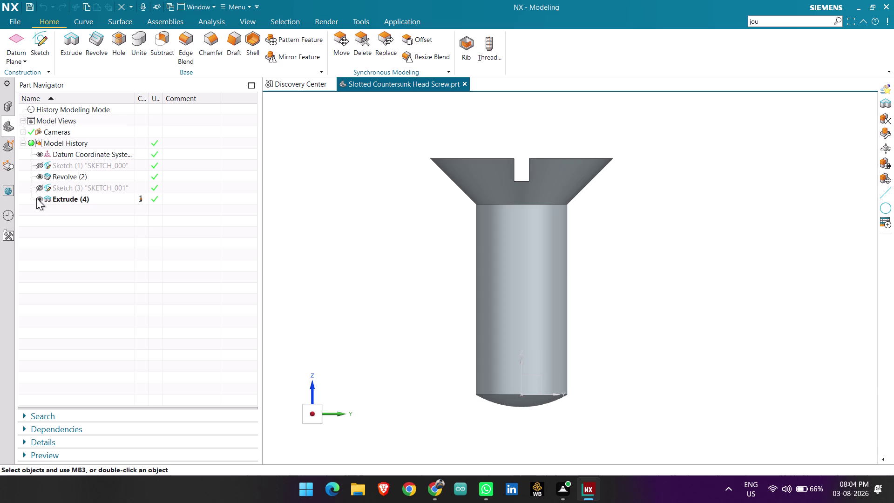
click(67, 195)
right_click(69, 194)
click(117, 185)
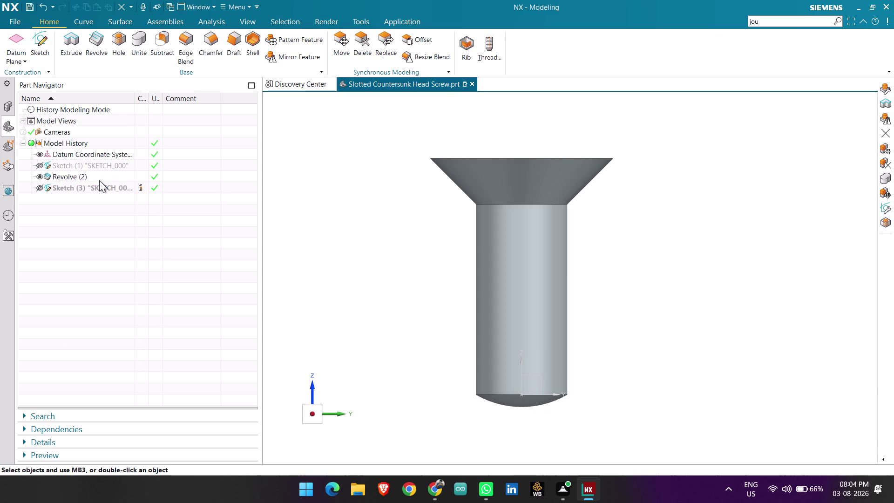
Delete the slot sketch and the Revolve feature, leaving the first sketch selected.
click(73, 183)
right_click(73, 183)
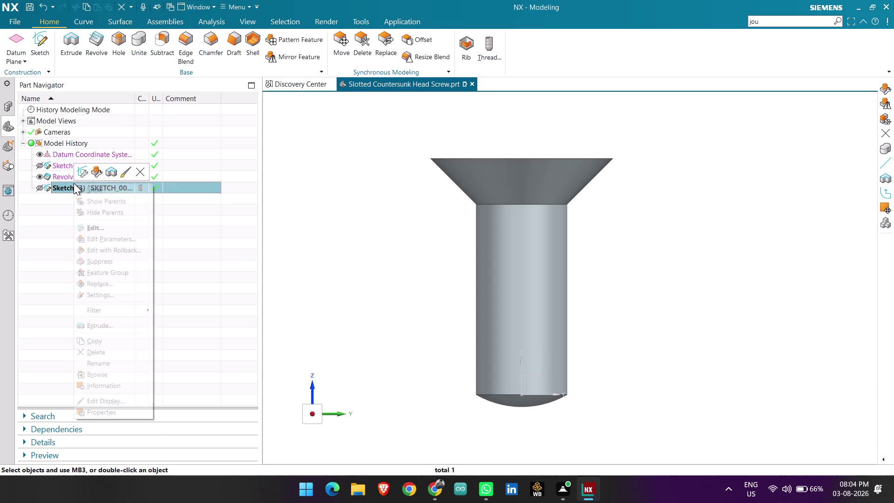
click(139, 173)
click(68, 178)
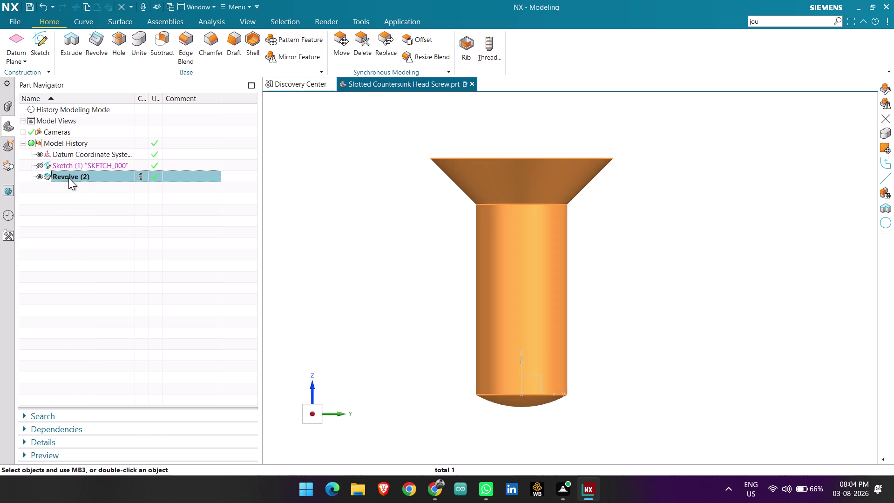
right_click(68, 177)
click(117, 167)
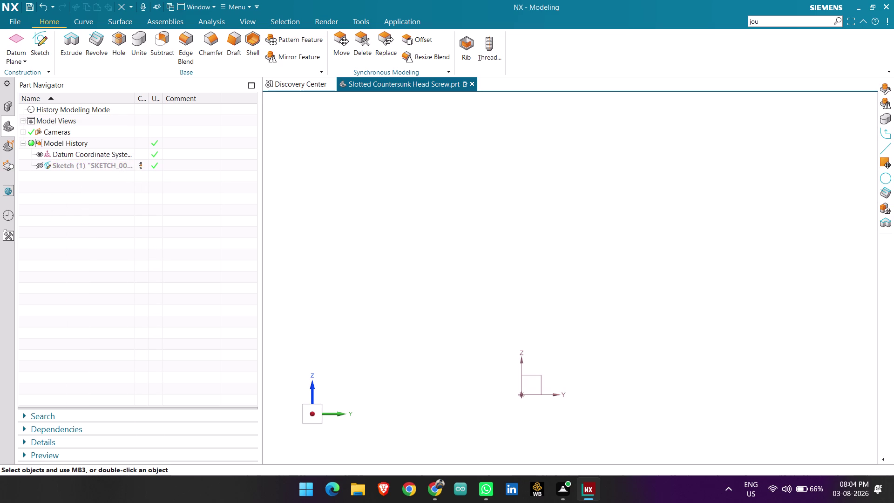
click(105, 167)
click(36, 166)
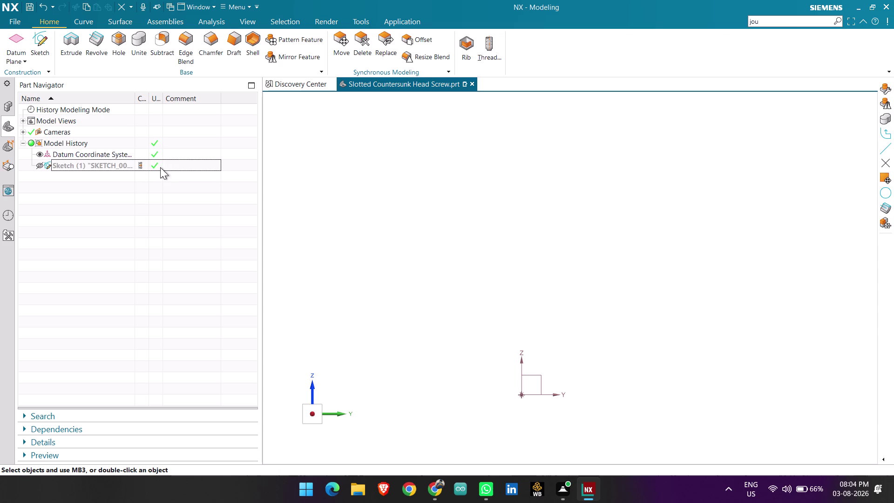
Show Sketch (1) and zoom in and out to inspect the profile.
click(40, 169)
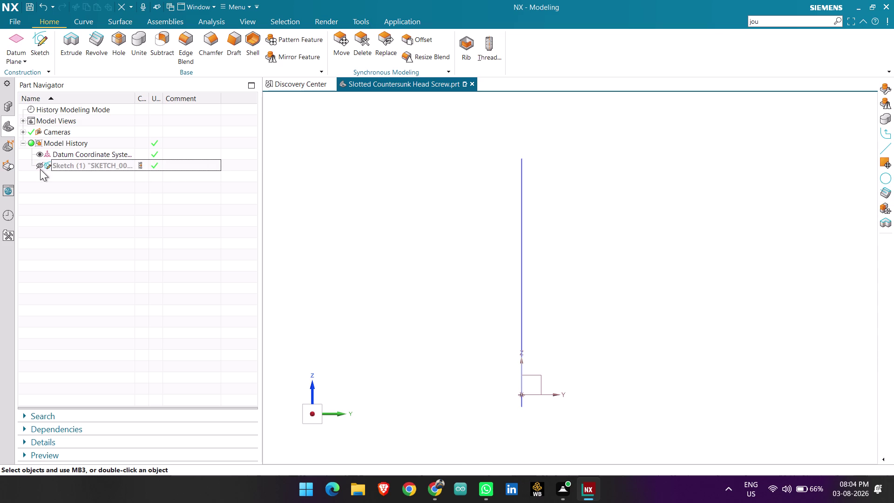
scroll(down, 3)
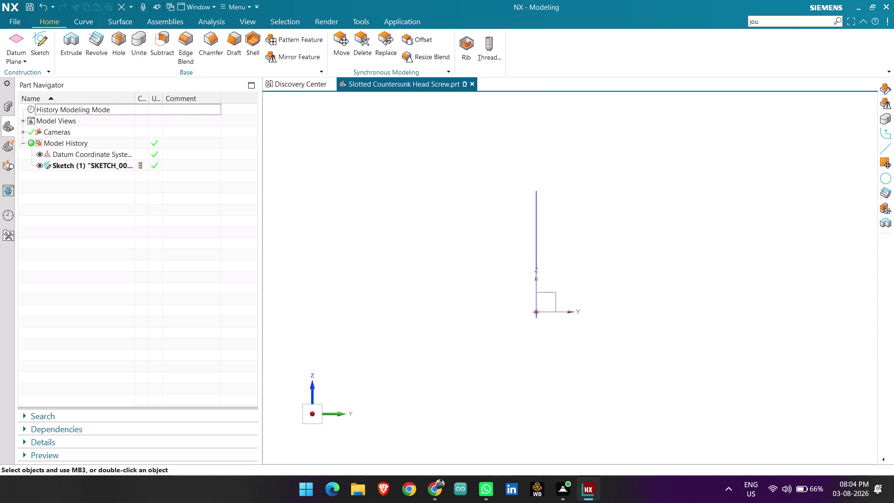
scroll(up, 3)
scroll(up, 3)
scroll(up, 3)
scroll(up, 3)
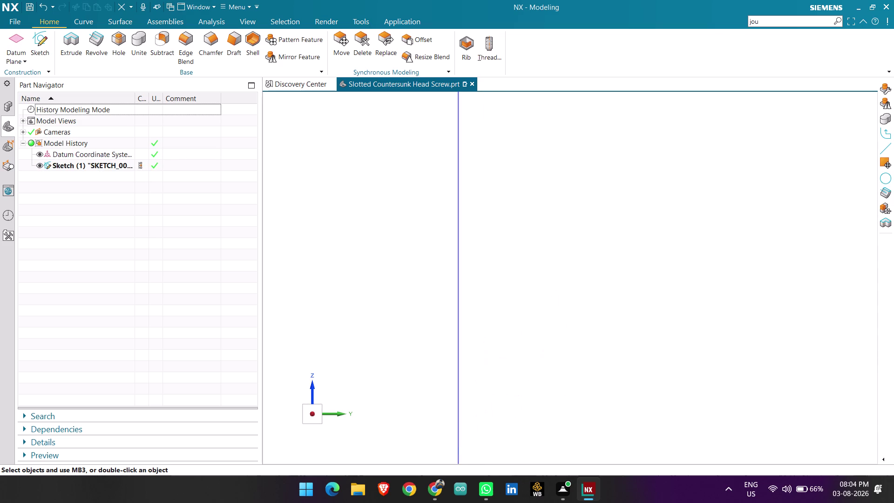
scroll(down, 3)
scroll(up, 3)
scroll(up, 3)
scroll(up, 3)
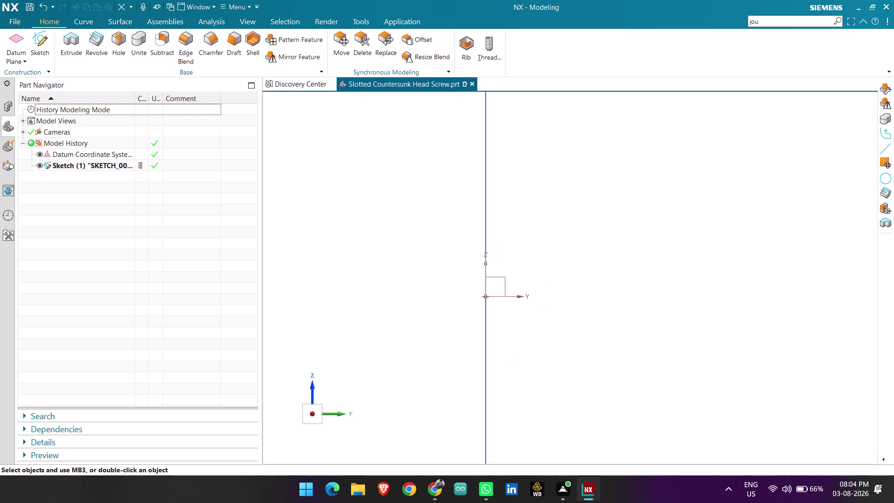
scroll(up, 3)
scroll(up, 3)
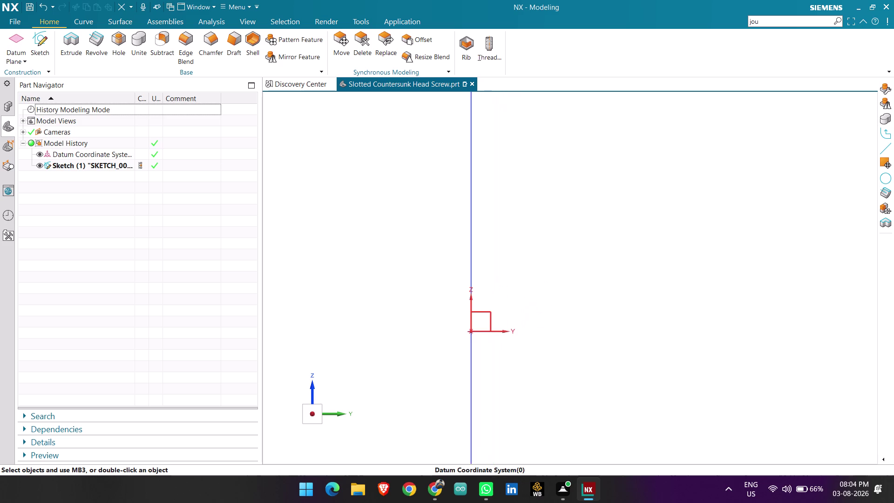
scroll(down, 3)
scroll(down, 3)
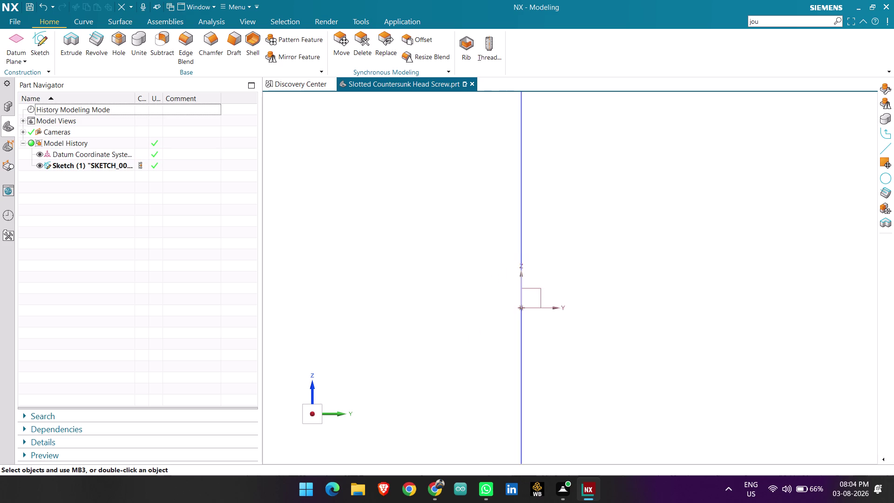
scroll(down, 3)
scroll(down, 3)
Undo twice to bring back the deleted Revolve body.
scroll(up, 3)
scroll(down, 3)
scroll(down, 3)
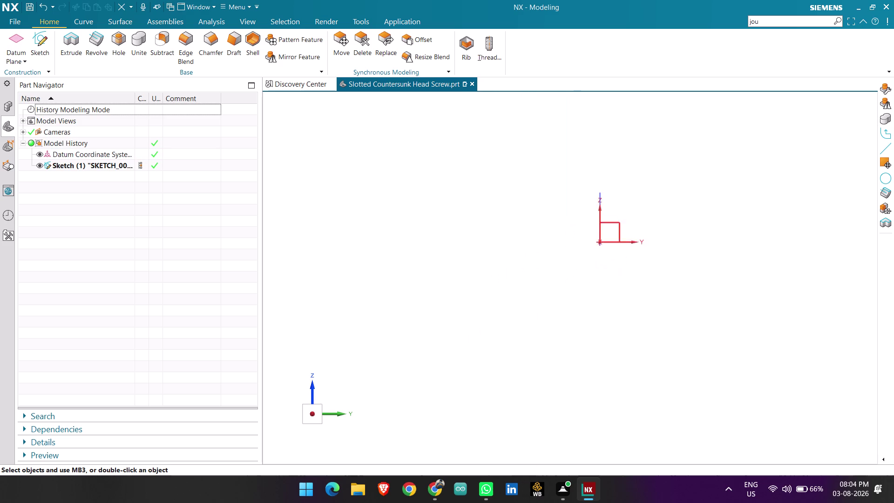
scroll(up, 3)
key(ctrl+z)
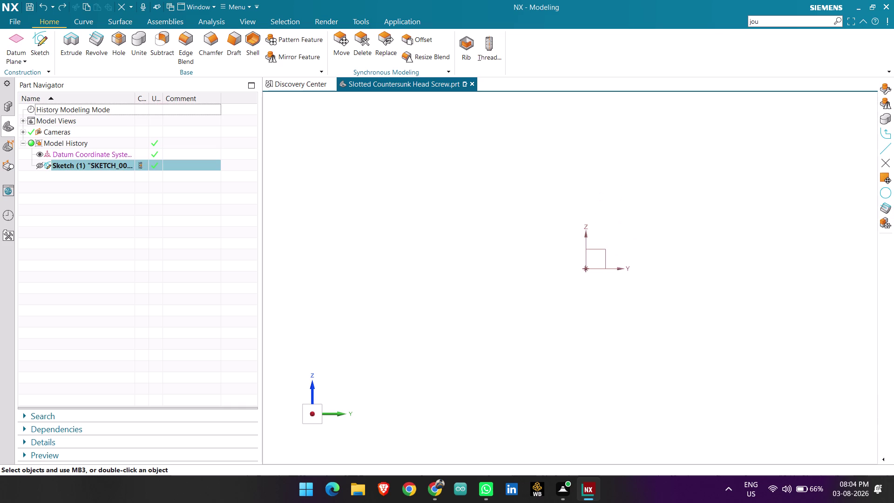
key(ctrl+z)
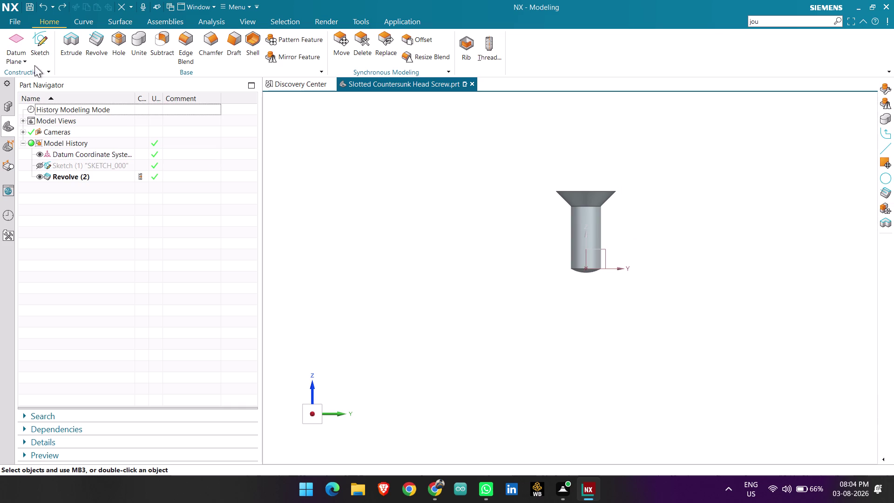
Toggle Sketch (1) visibility and hide the revolved body, zooming to inspect.
click(35, 164)
click(38, 166)
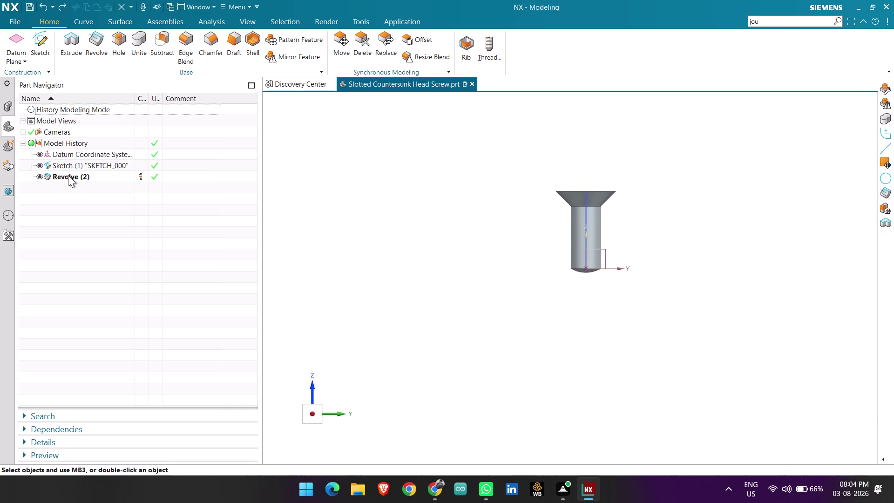
click(68, 175)
right_click(69, 175)
click(105, 167)
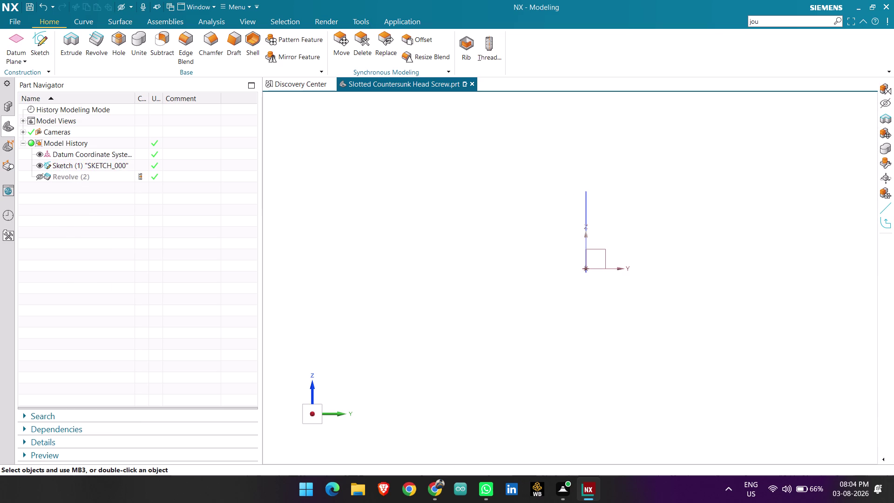
scroll(up, 3)
scroll(up, 3)
scroll(up, 3)
scroll(down, 3)
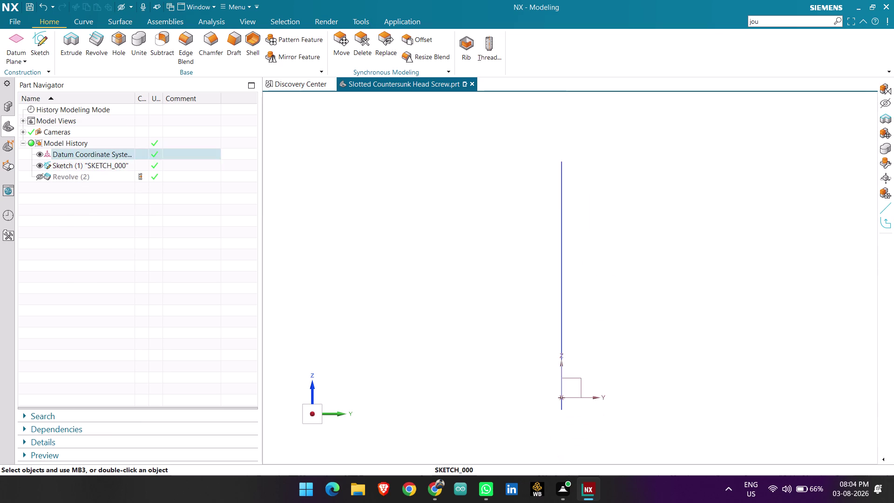
scroll(down, 3)
scroll(up, 3)
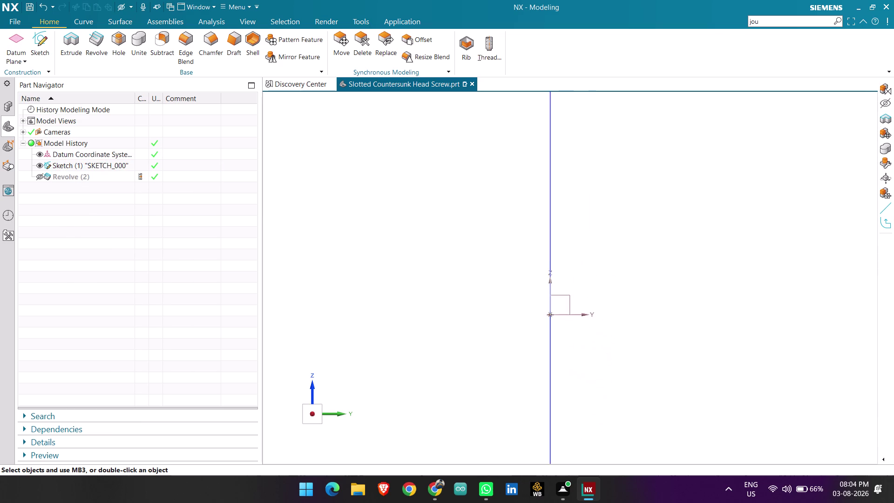
scroll(up, 3)
scroll(up, 3)
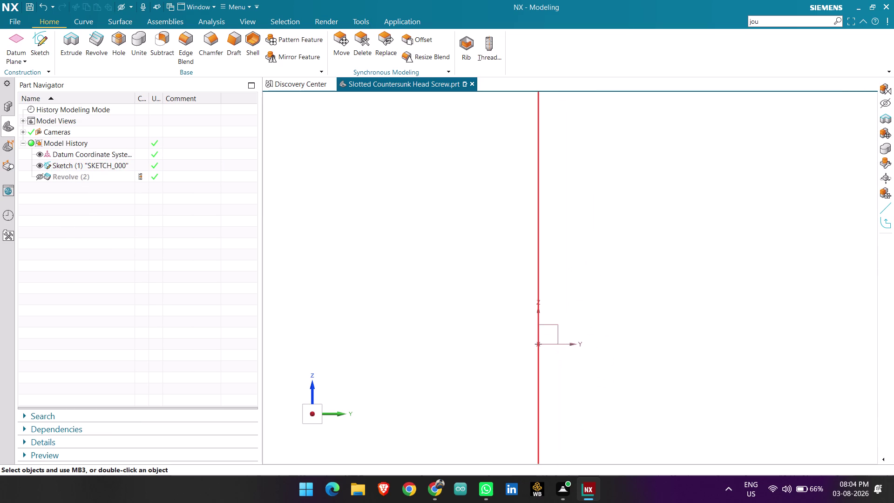
scroll(up, 3)
scroll(down, 3)
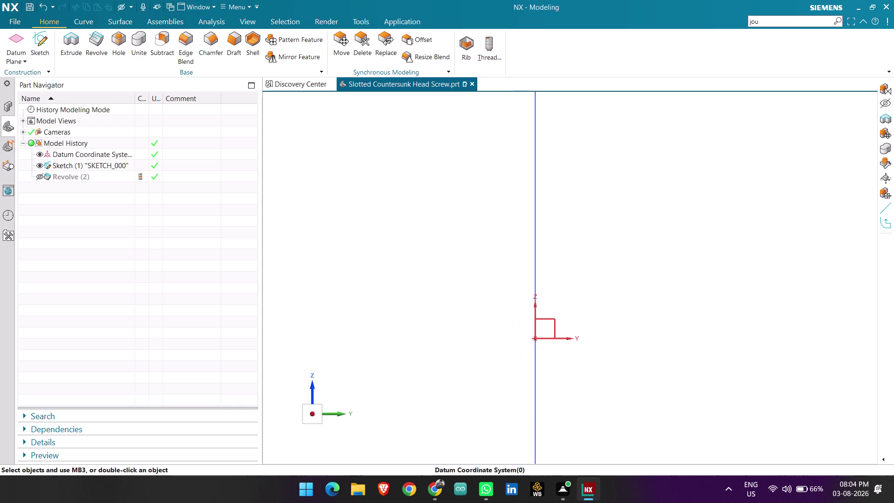
scroll(down, 3)
scroll(down, 3)
scroll(down, 3)
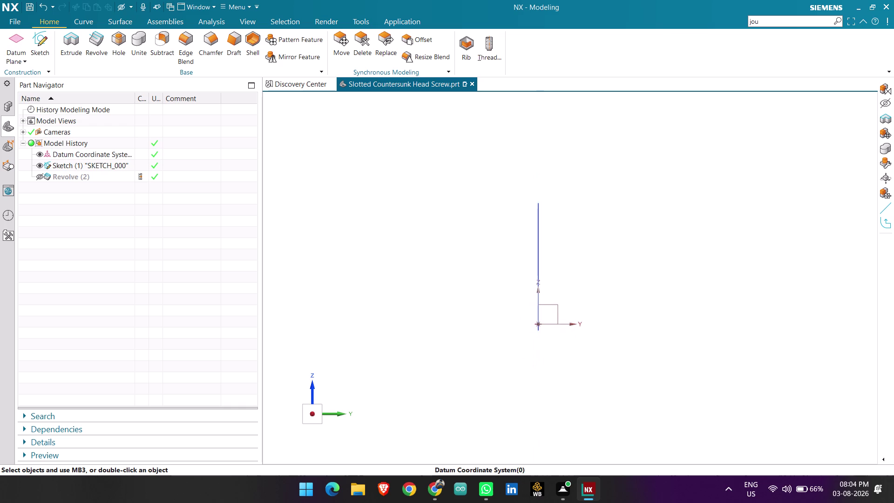
scroll(down, 3)
scroll(down, 3)
scroll(down, 3)
scroll(up, 3)
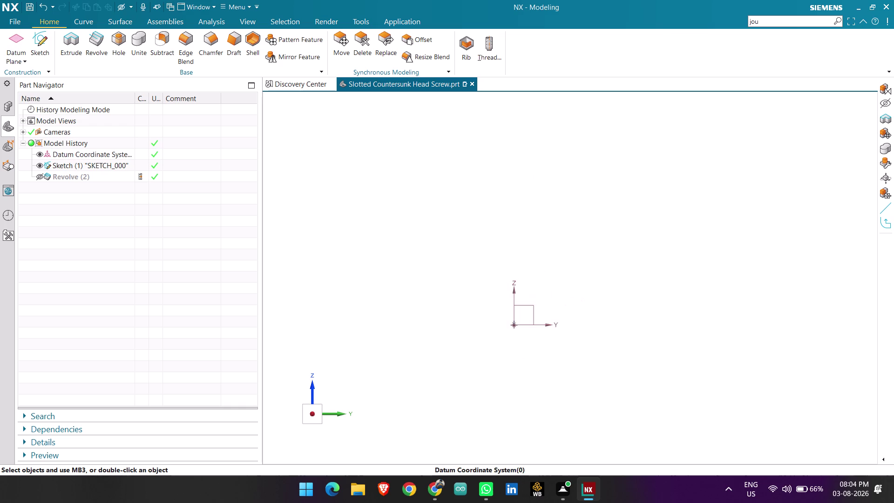
scroll(up, 3)
Delete the Revolve (2) feature from the model history.
click(64, 171)
right_click(69, 179)
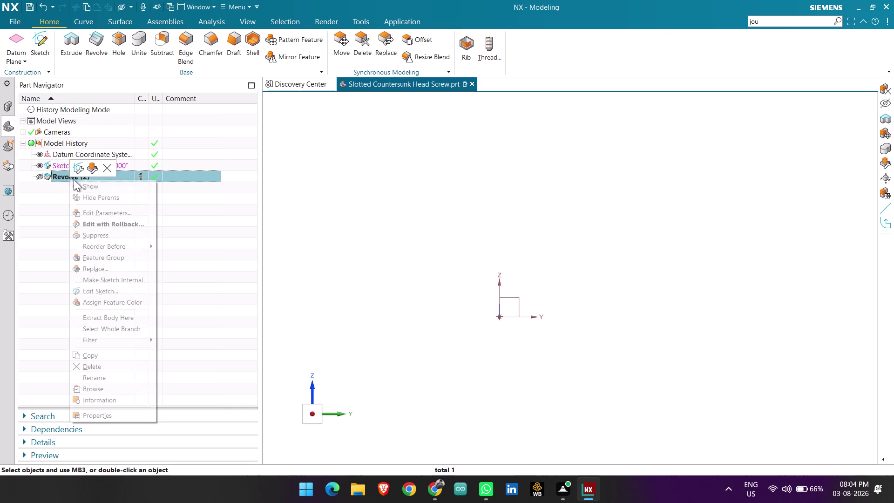
click(109, 169)
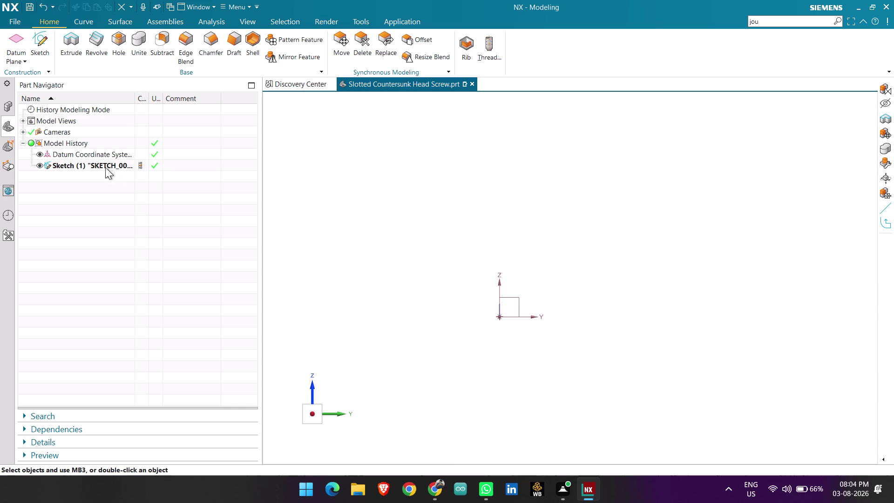
click(99, 164)
right_click(99, 164)
click(428, 337)
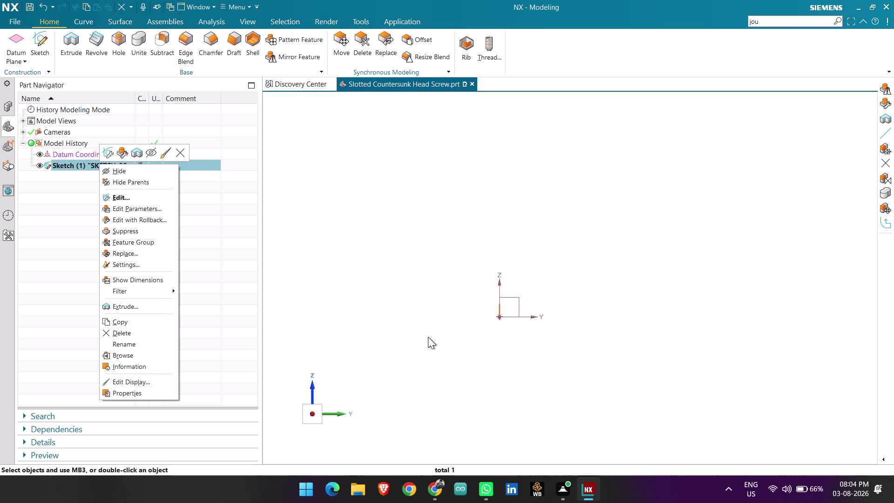
Delete Sketch (1), then start recording a journal.
scroll(up, 3)
scroll(up, 3)
scroll(up, 3)
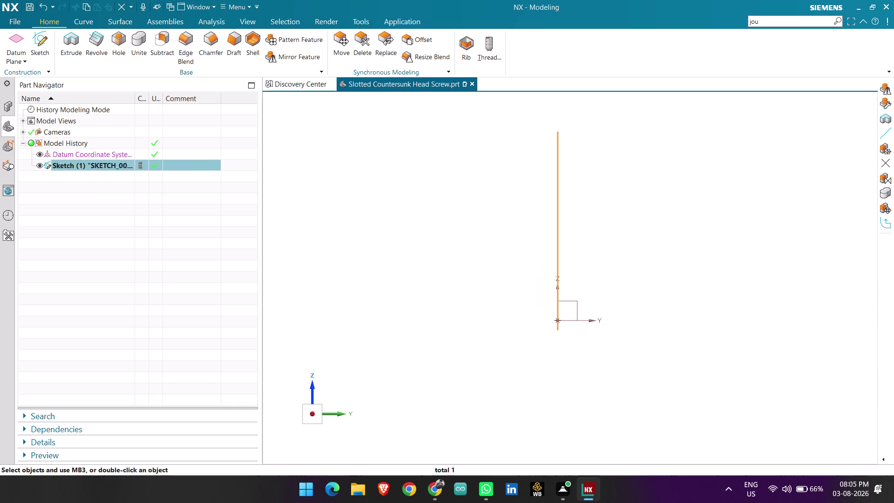
click(81, 161)
right_click(81, 161)
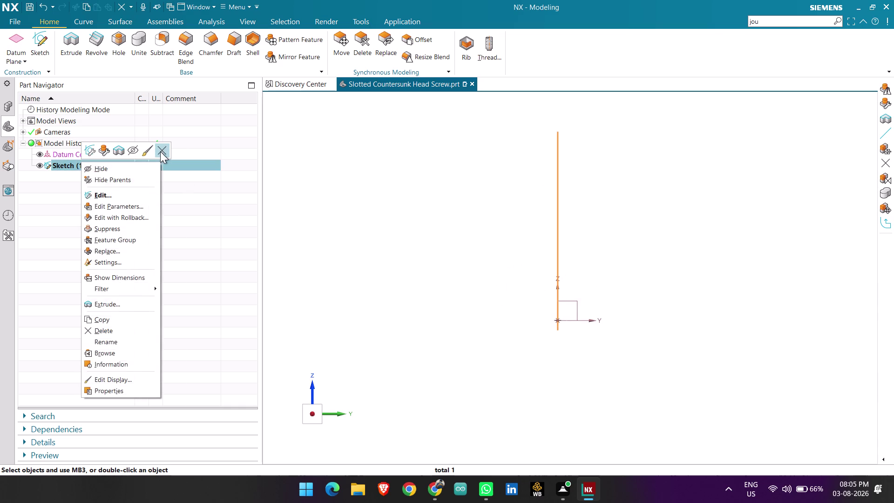
click(161, 151)
click(791, 22)
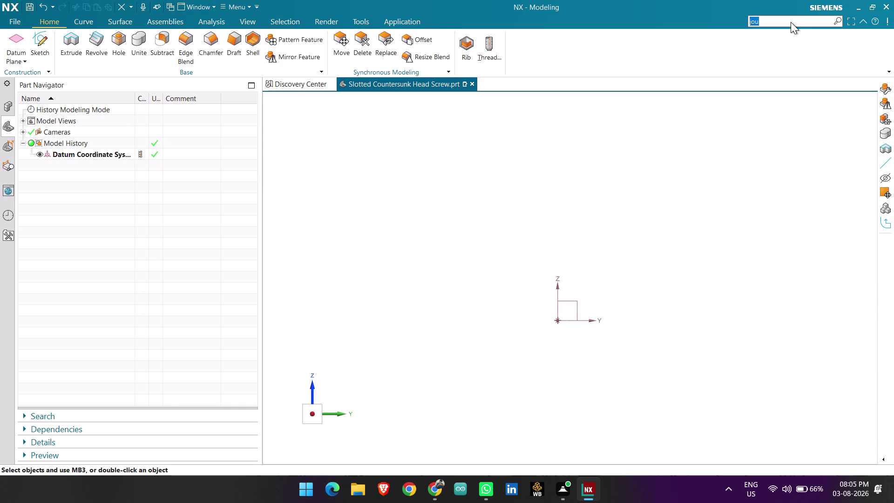
click(786, 79)
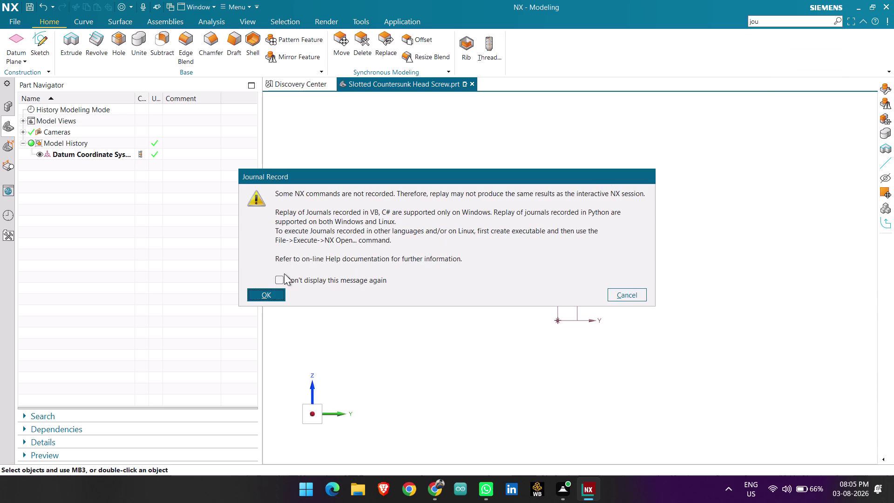
click(273, 292)
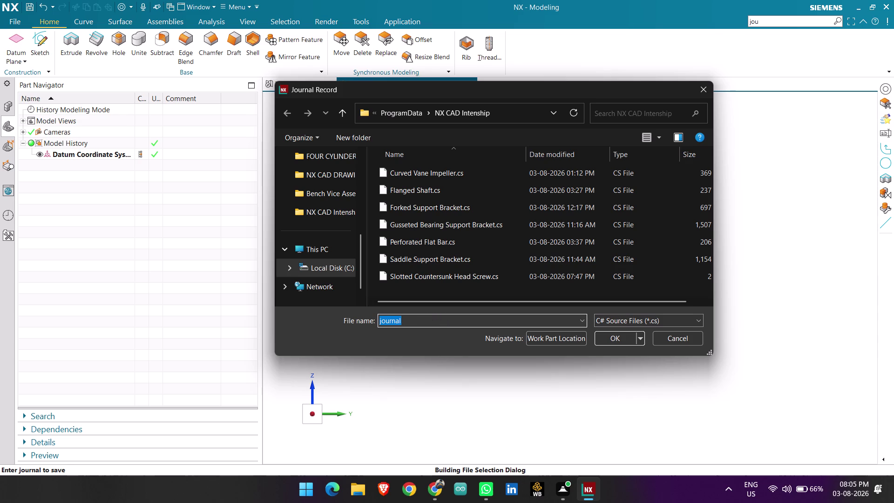
click(695, 342)
key(ctrl+y)
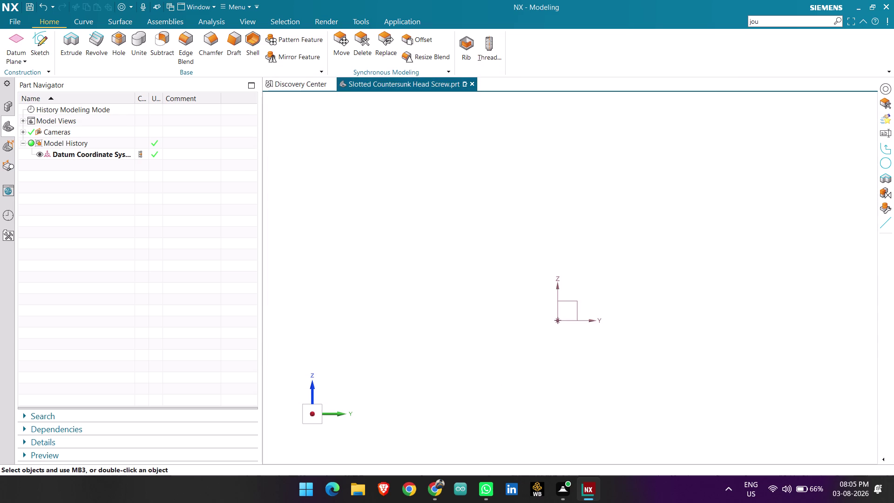
Step back through the undo history until Threads (5) reappears in Part Navigator.
key(ctrl+y)
key(ctrl+y)
key(ctrl+y)
key(ctrl+y)
key(ctrl+y)
key(ctrl+z)
key(ctrl+z)
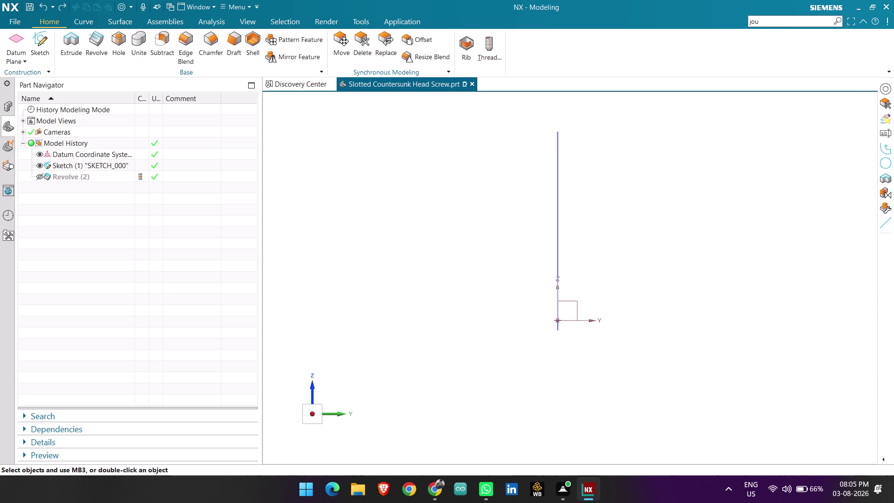
key(ctrl+z)
key(ctrl+z)
key(ctrl+z)
key(ctrl+z)
key(ctrl+z)
key(ctrl+z)
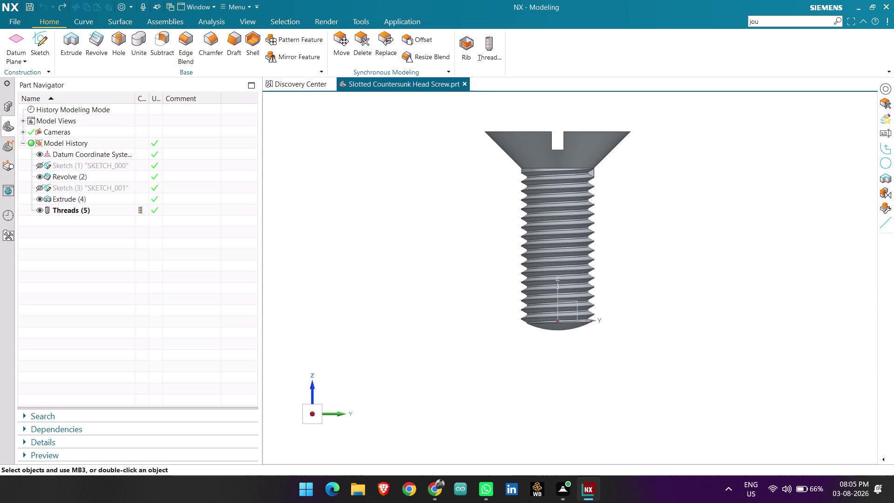
key(ctrl+z)
key(ctrl+z)
key(ctrl+z)
key(ctrl+z)
Adjust controls at the top right of the NX window, then switch to File Explorer.
drag(773, 24, 761, 24)
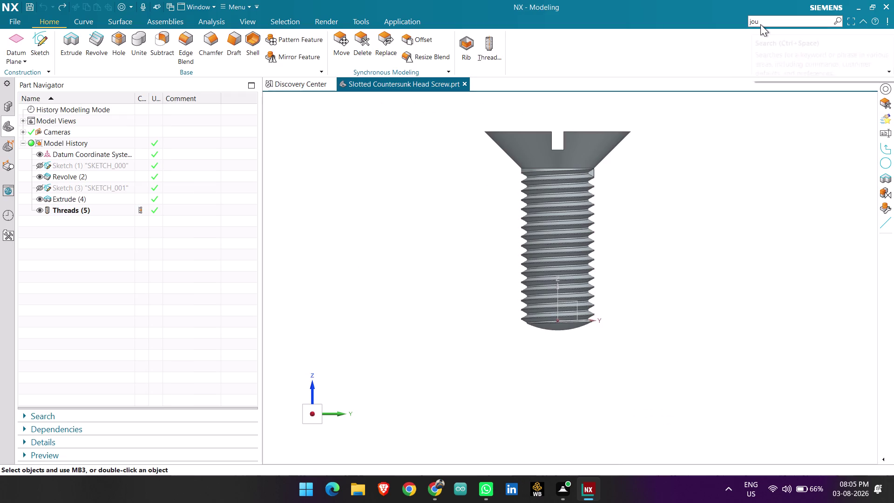
drag(761, 25, 748, 25)
click(751, 155)
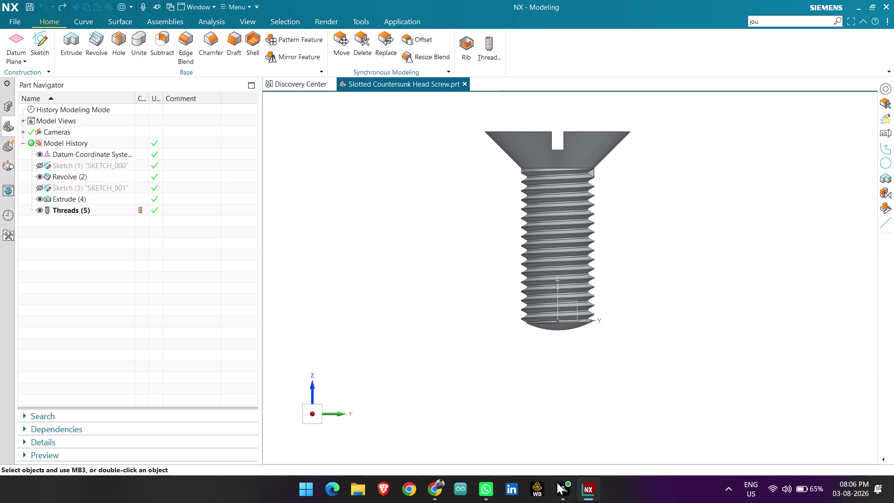
click(360, 488)
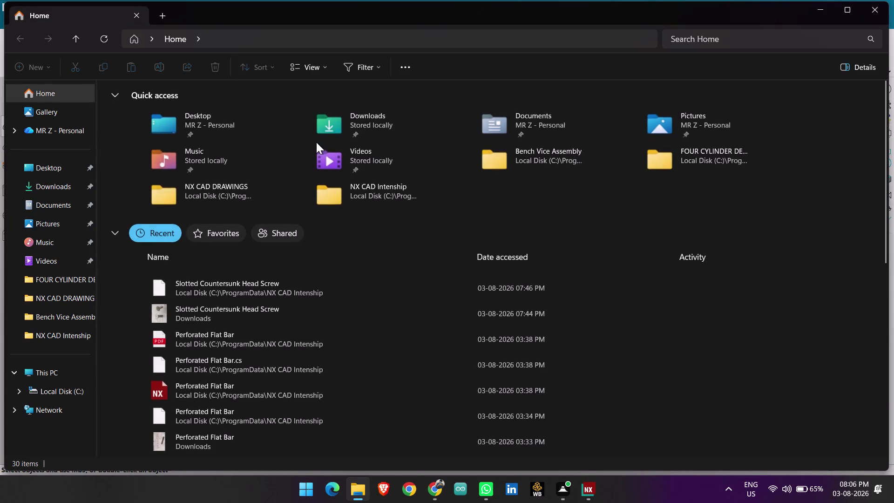
Confirm the NX CAD Intenship folder holds the screw's C# journal, PDF and part, then return to NX.
click(72, 334)
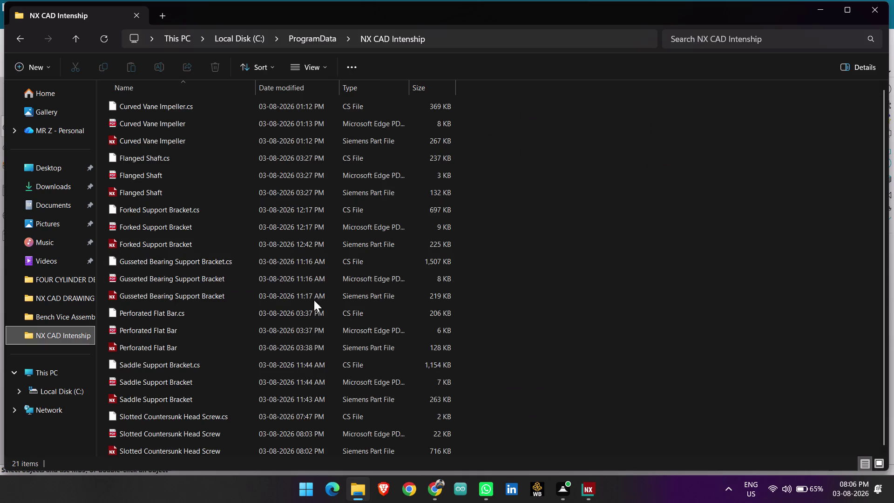
scroll(down, 3)
scroll(down, 3)
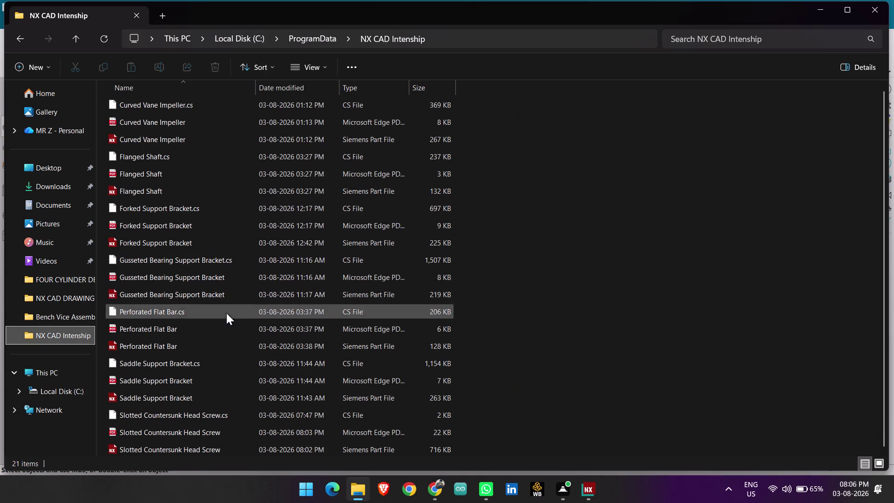
scroll(down, 3)
scroll(down, 3)
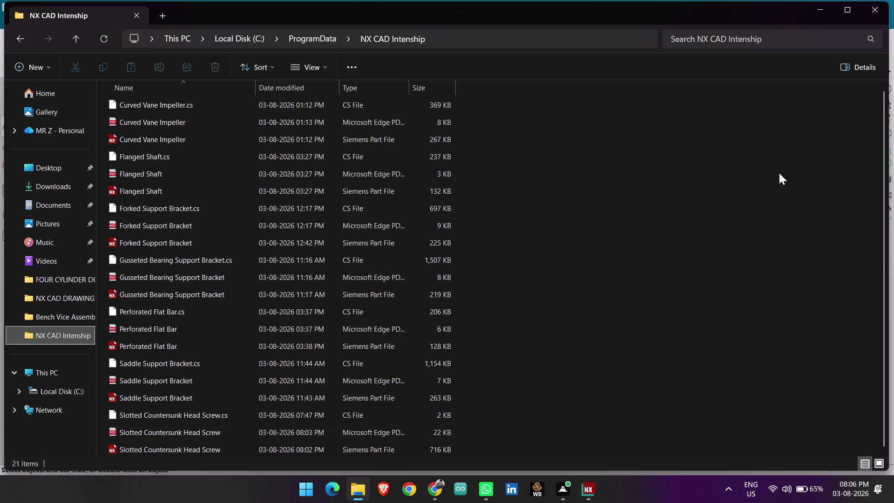
click(828, 9)
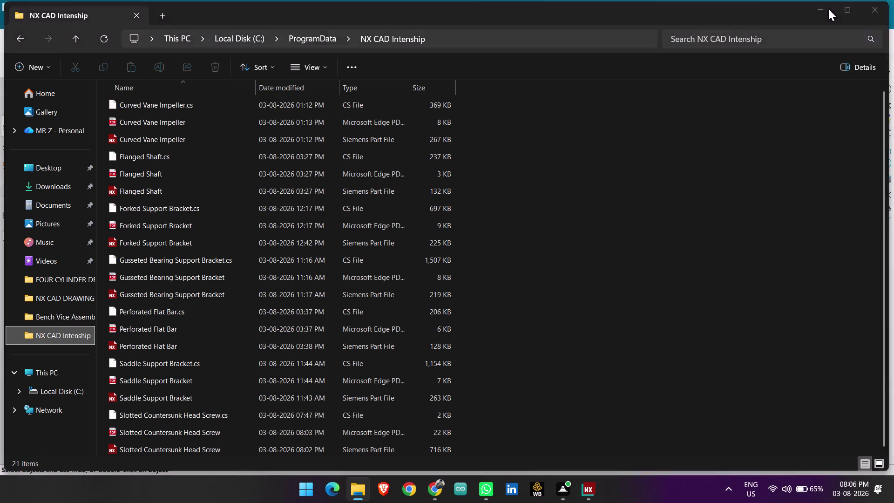
click(488, 296)
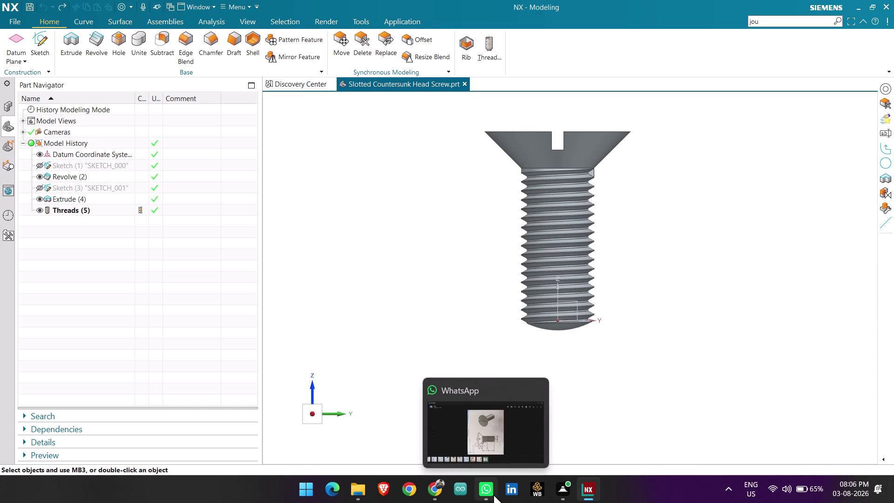